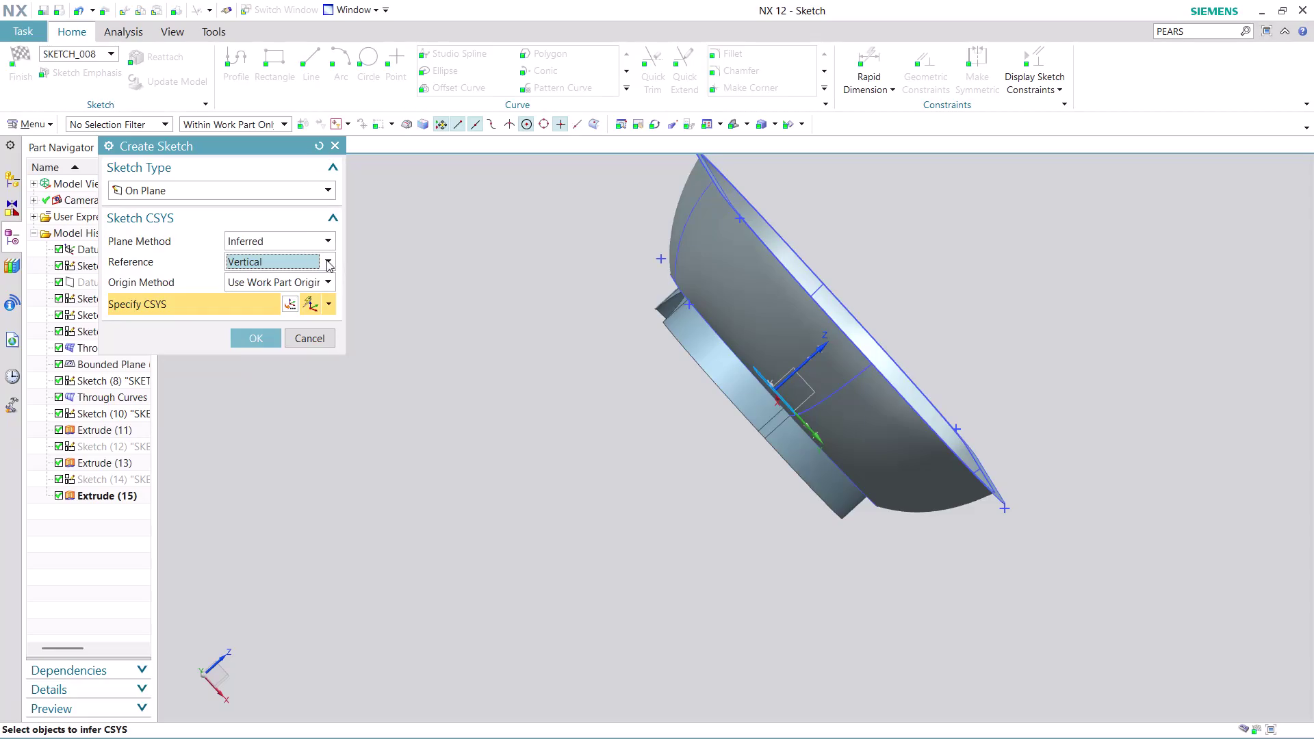
Define the sketch plane as a new XZ plane with horizontal reference direction.
click(326, 260)
click(293, 277)
click(306, 234)
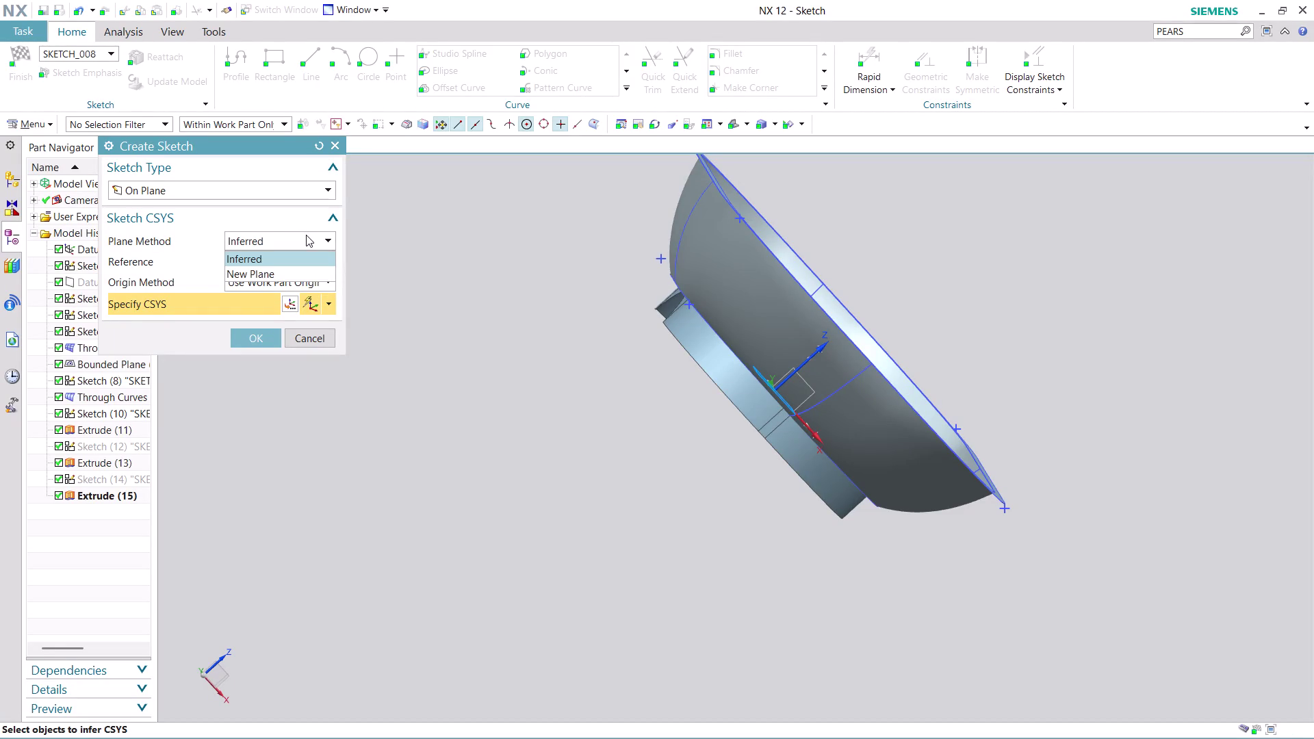
click(302, 270)
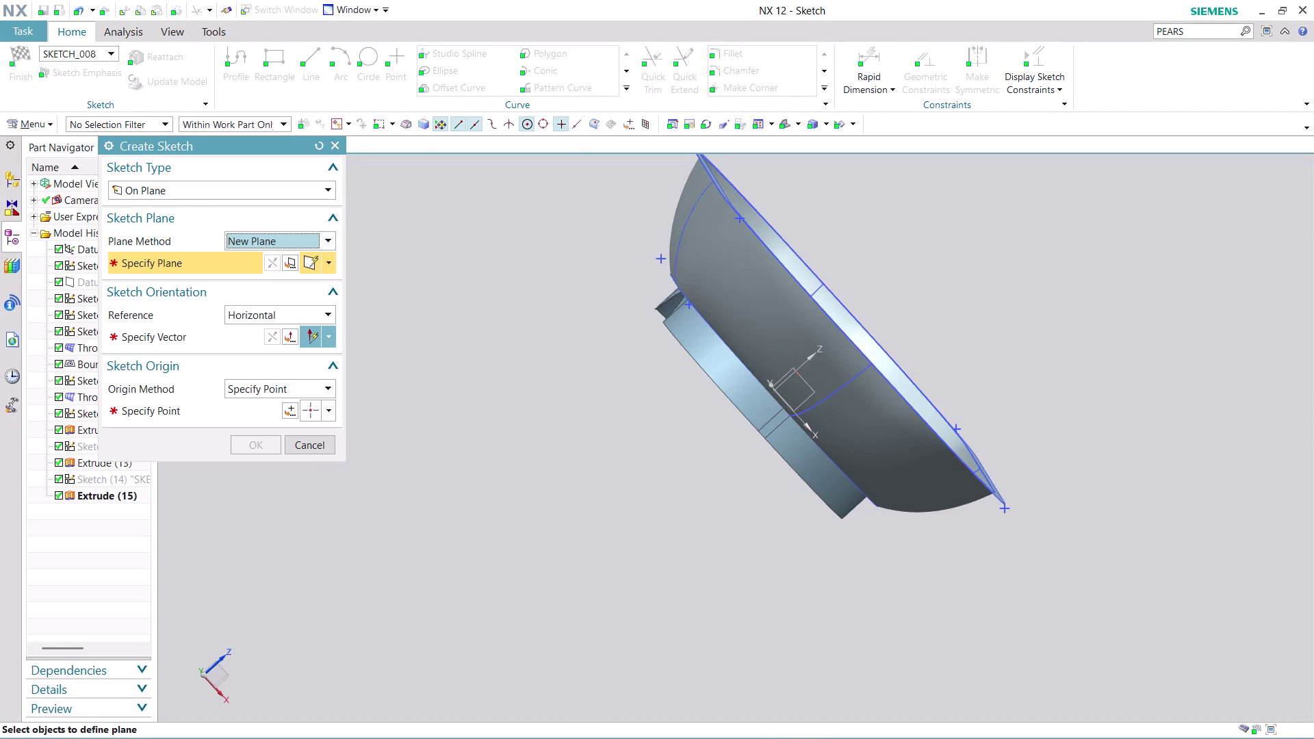
click(810, 386)
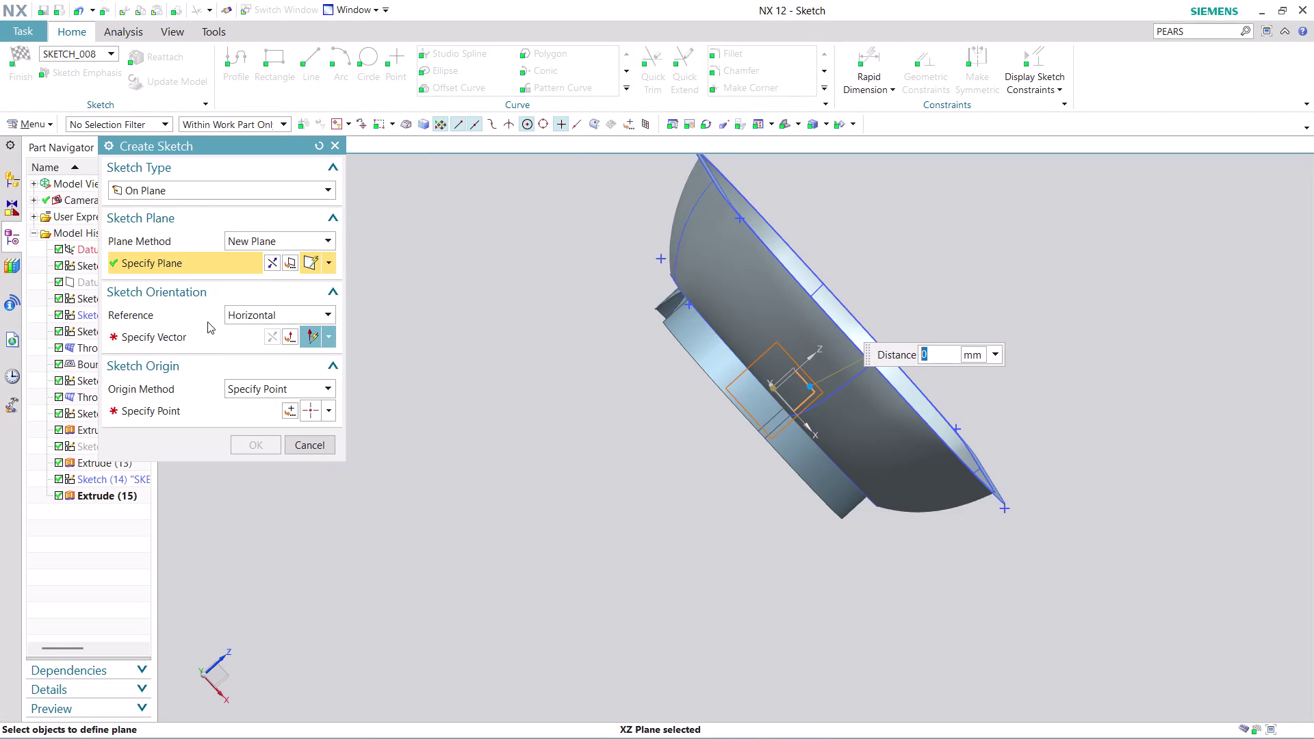
click(196, 328)
click(759, 467)
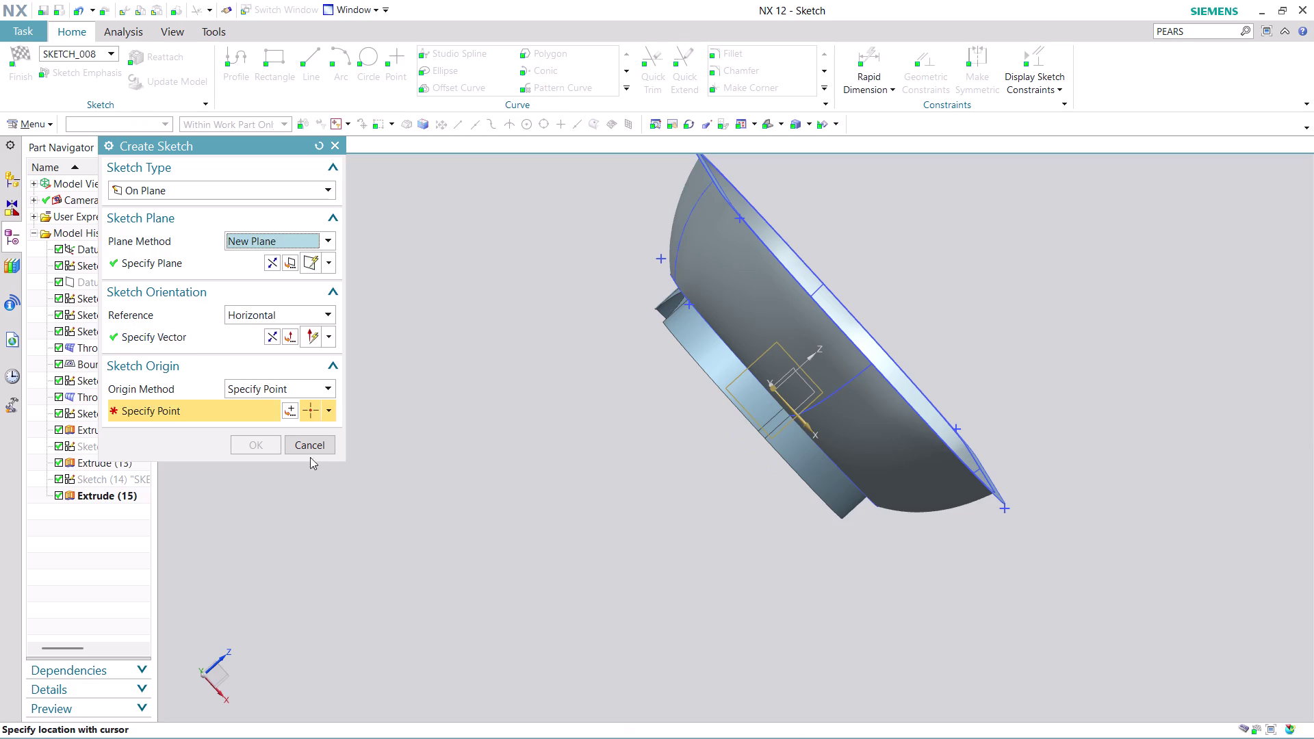
Place the sketch origin at the absolute origin, undo twice, and finish the sketch.
click(294, 408)
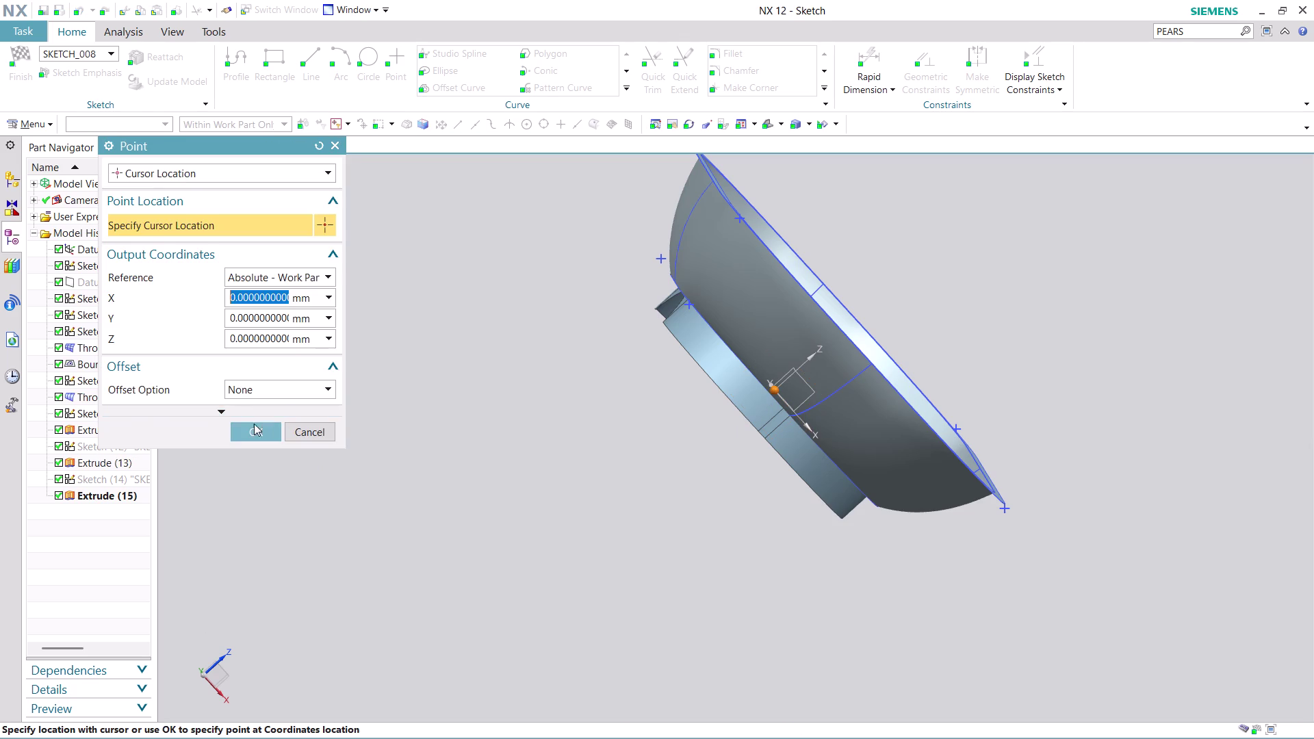
click(249, 430)
click(252, 440)
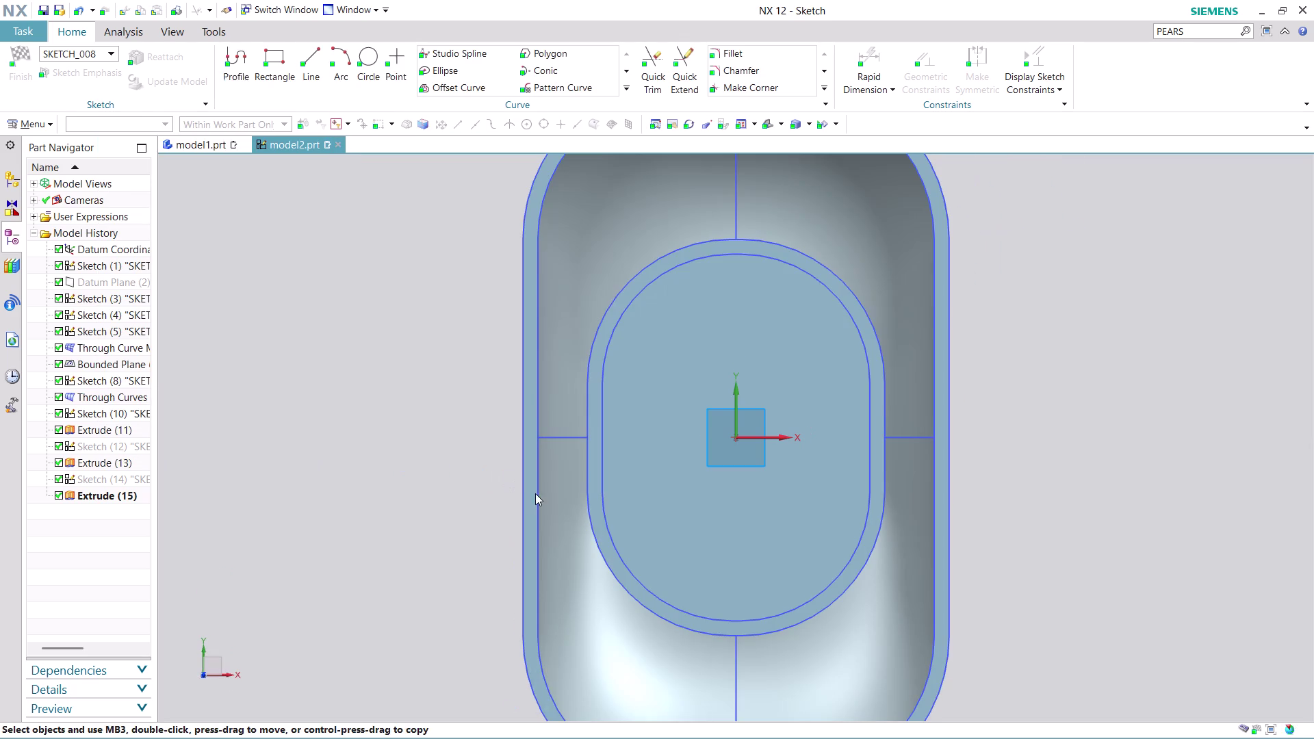
key(ctrl+z)
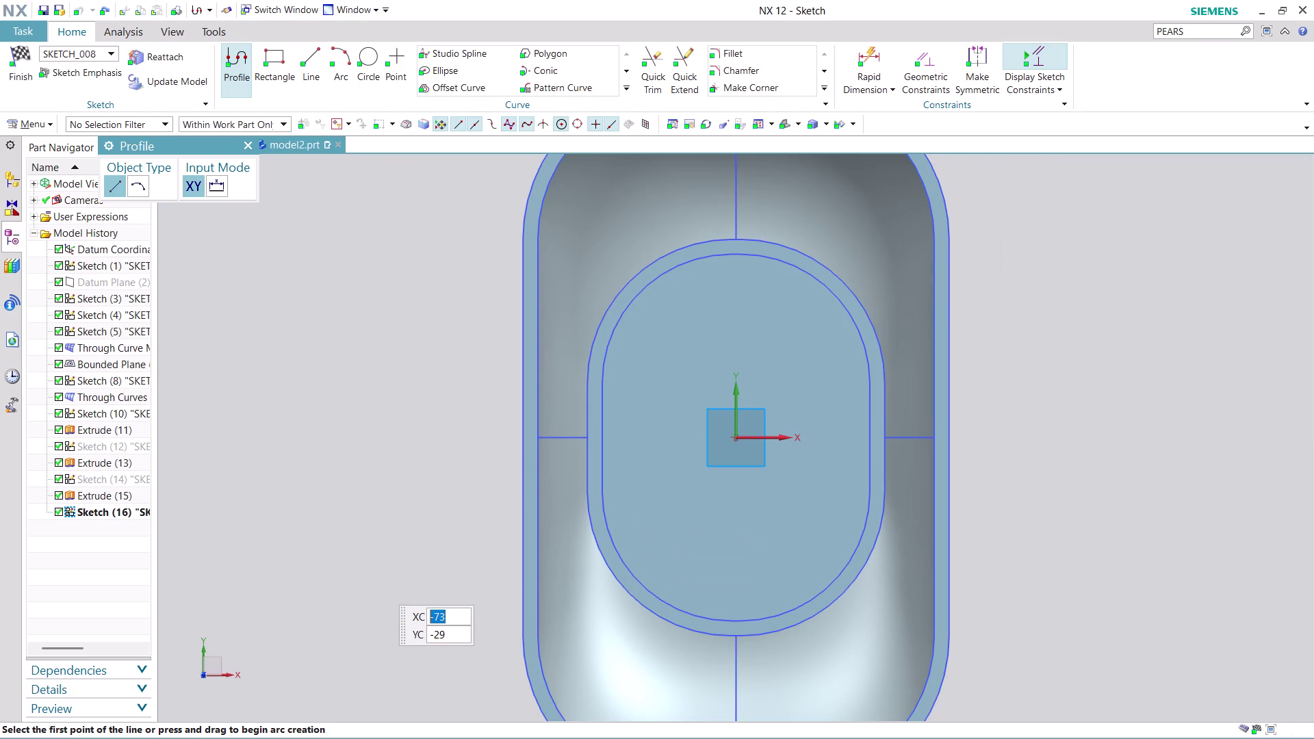
key(ctrl+z)
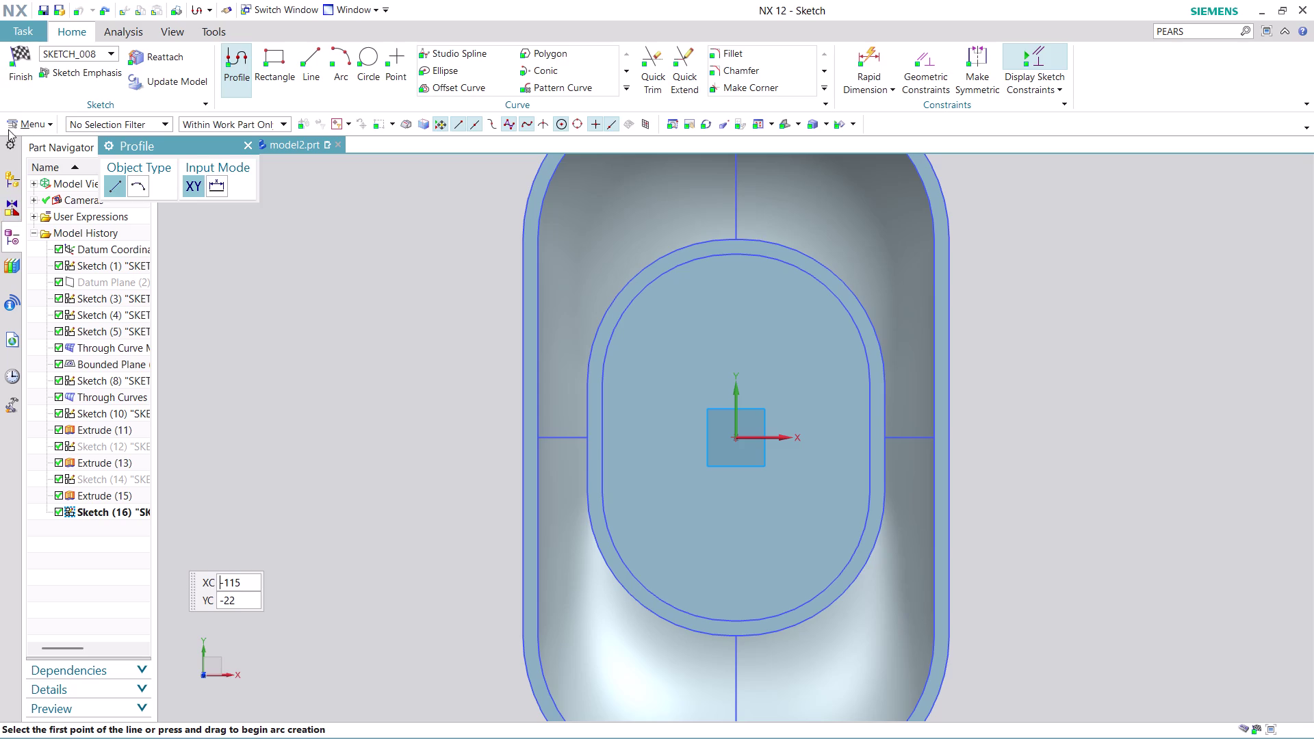
click(11, 78)
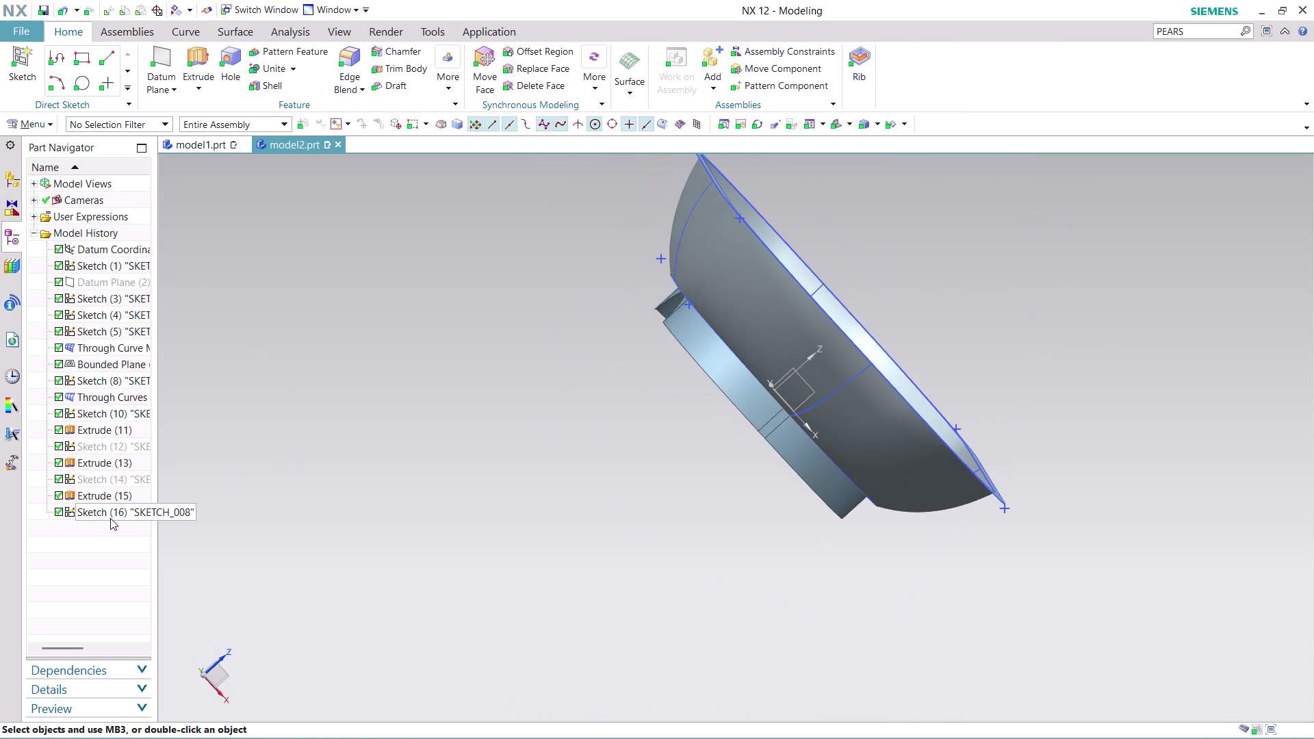
Delete Sketch (16), orbit to the rim, and launch Insert > Sketch from the menu.
right_click(108, 517)
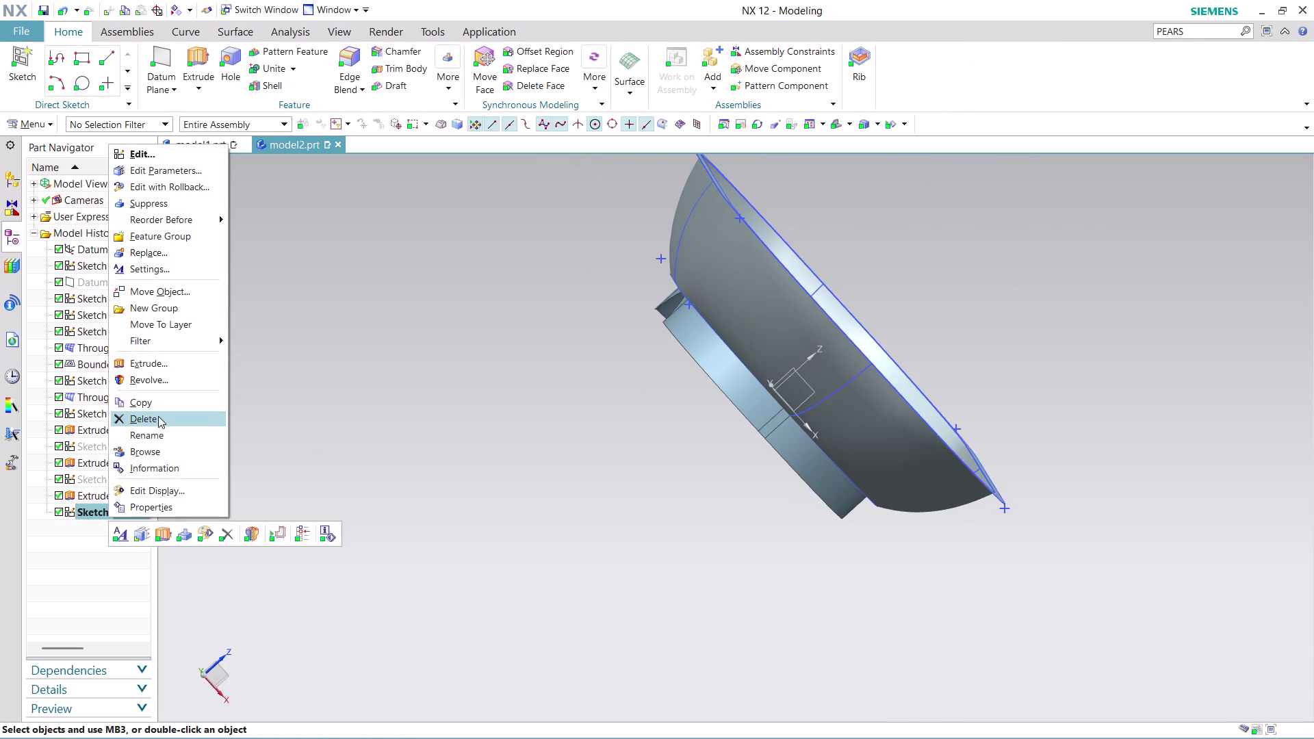
click(158, 416)
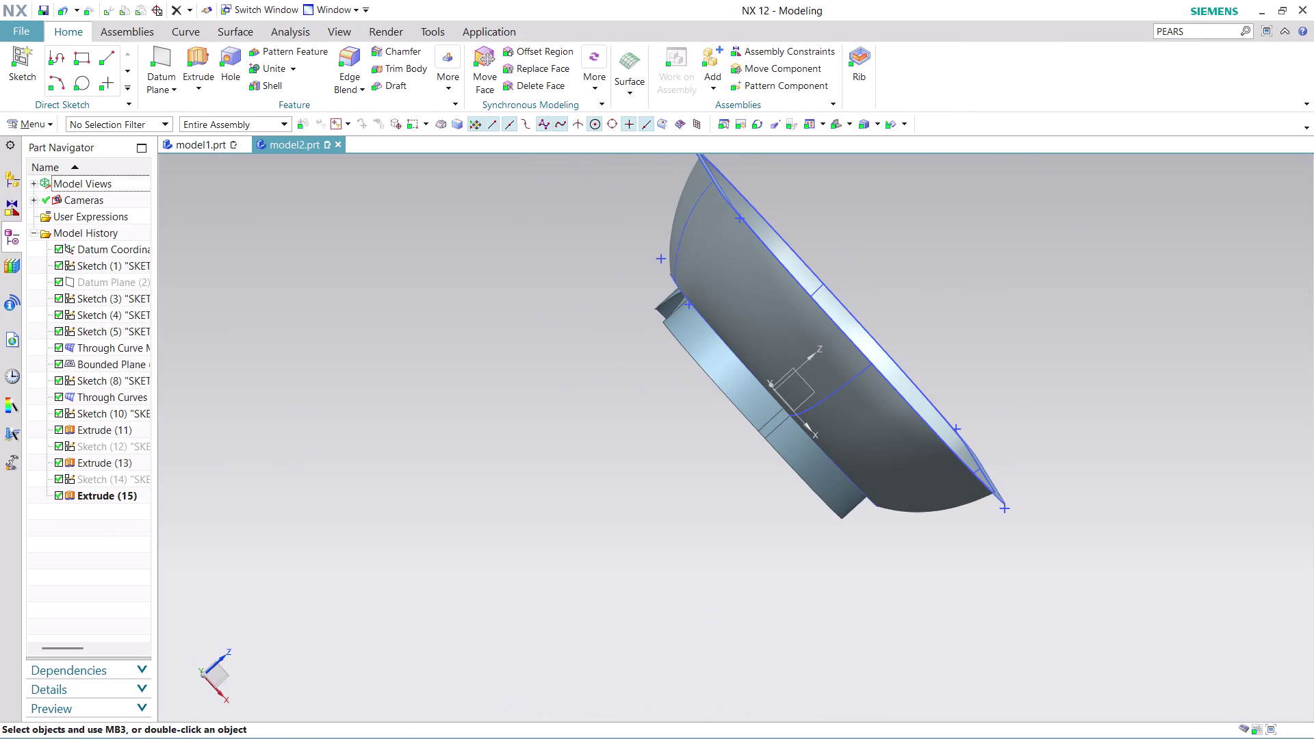
middle_drag(842, 503, 811, 486)
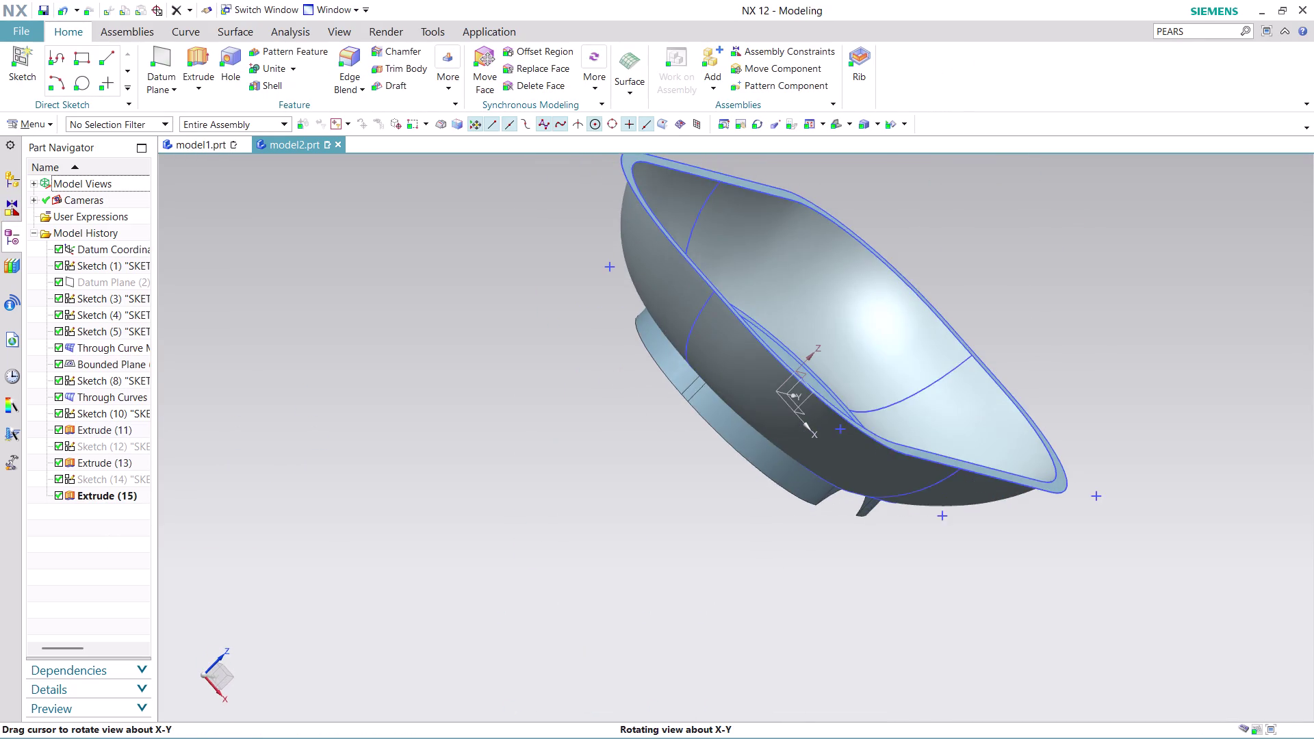
middle_drag(812, 486, 806, 475)
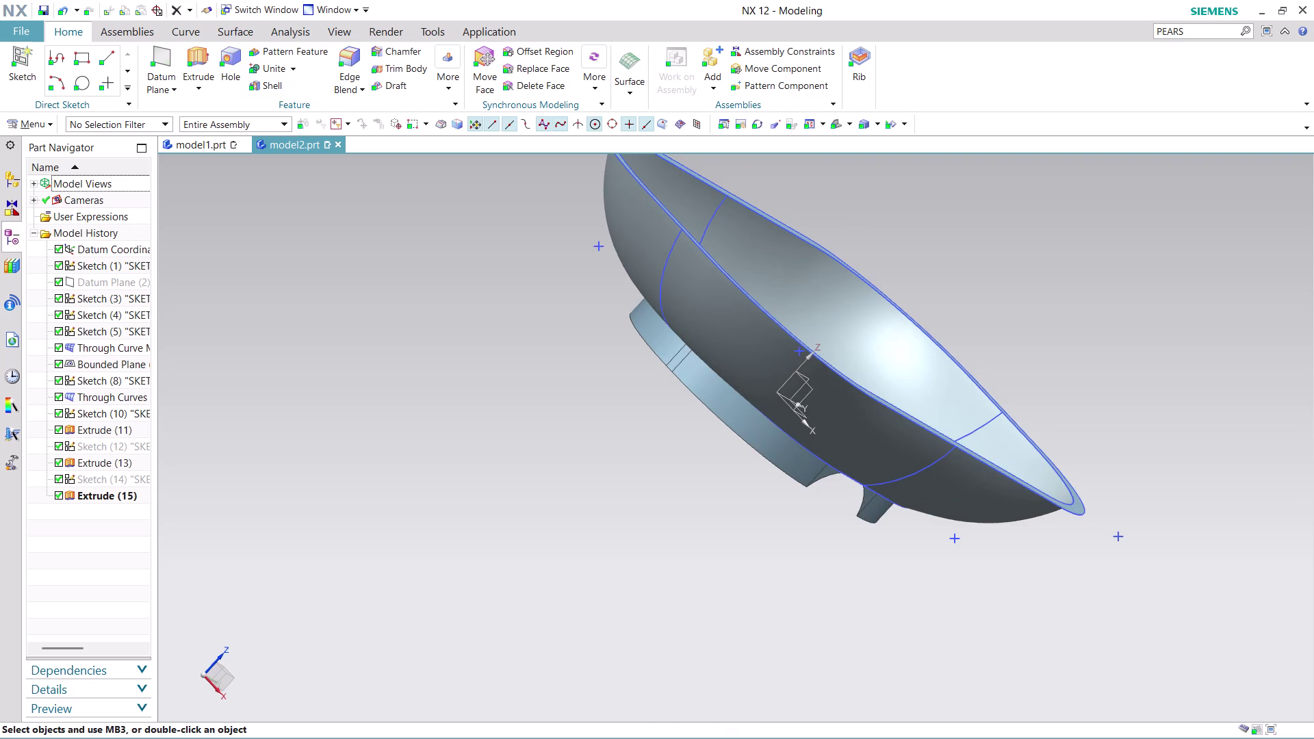
click(53, 123)
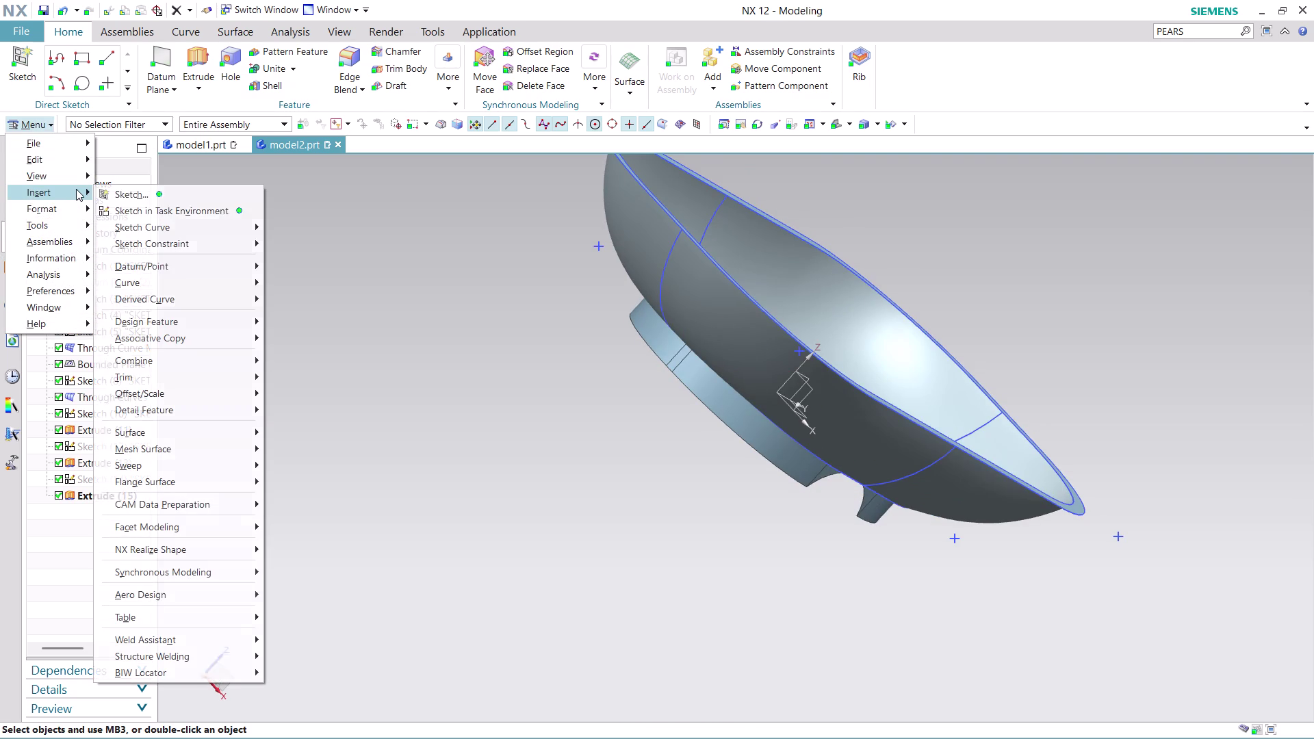
click(179, 207)
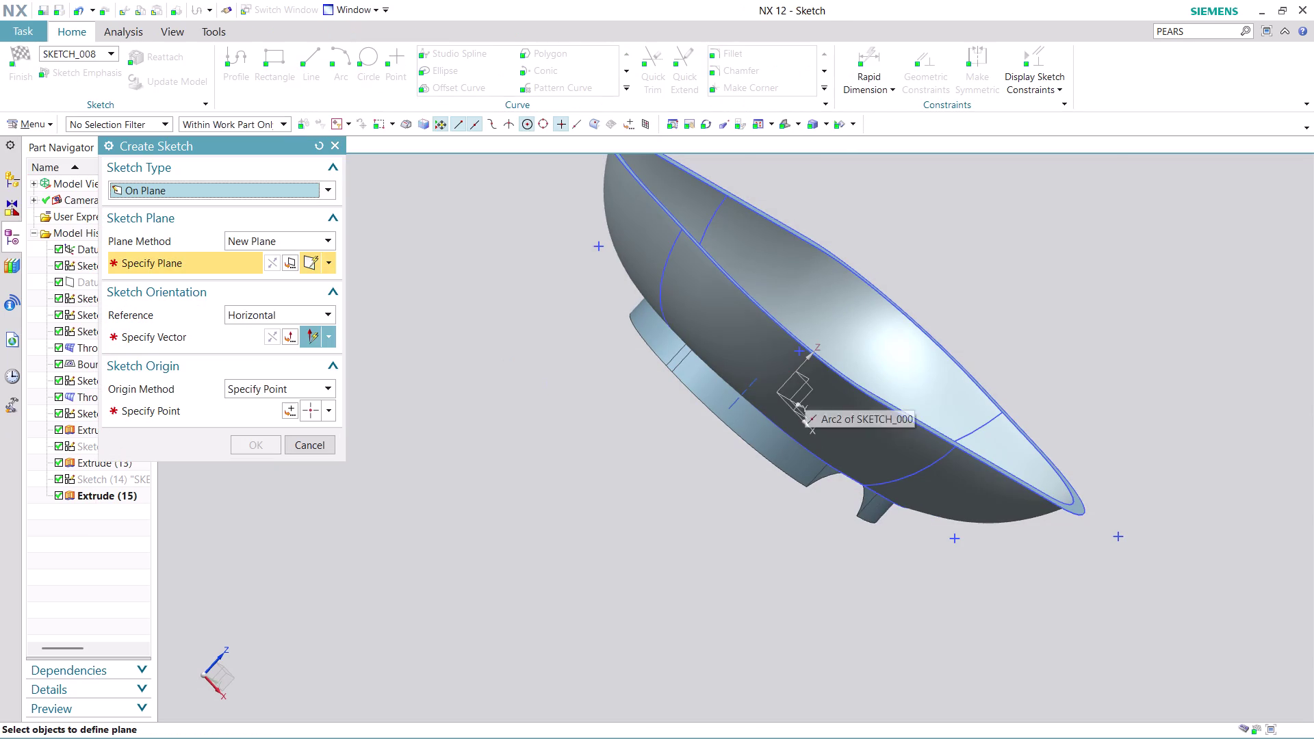
Place the sketch on the XZ plane at the absolute origin and zoom in.
click(808, 386)
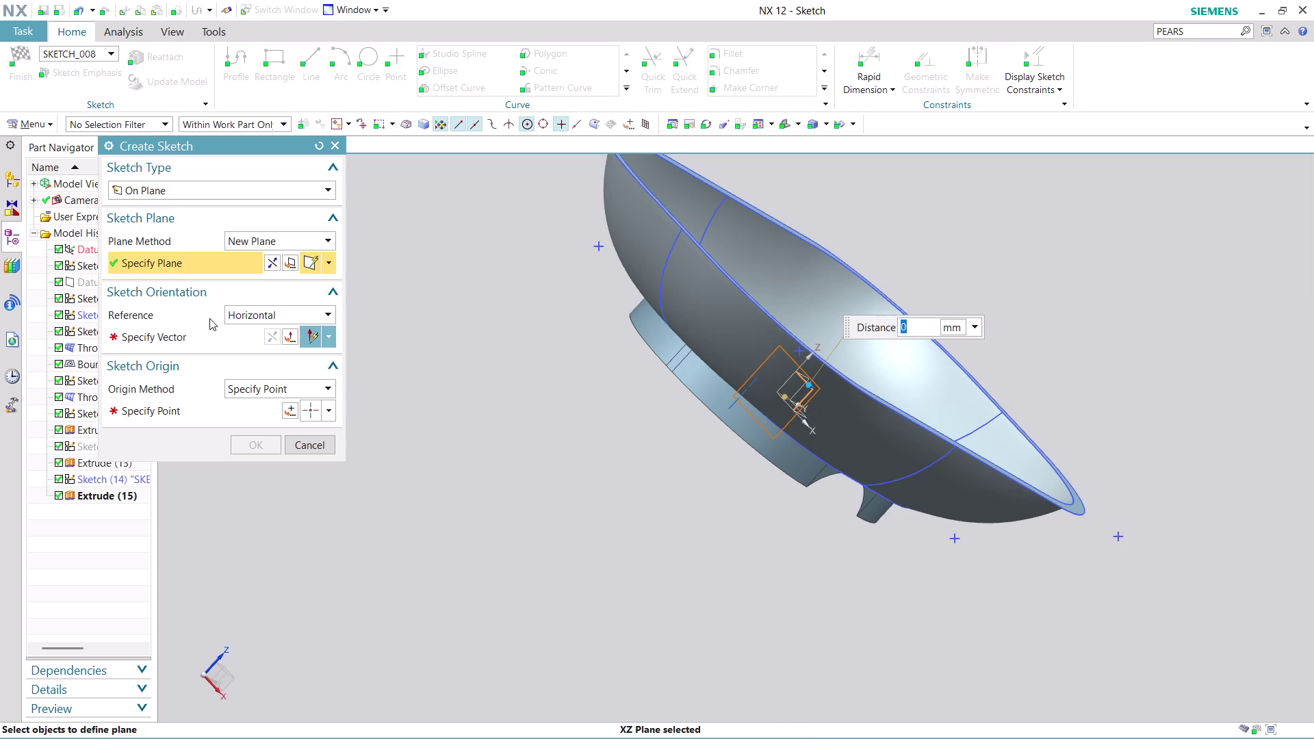
click(195, 333)
click(755, 455)
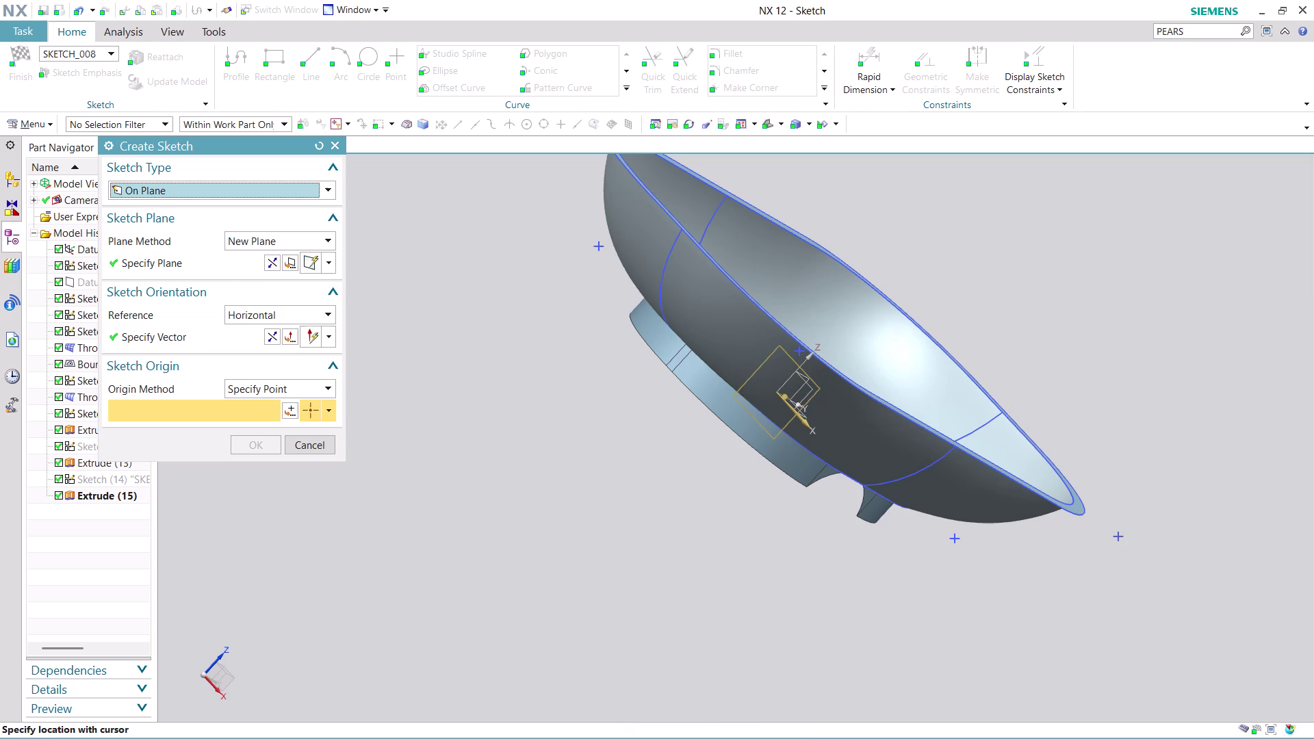
click(294, 405)
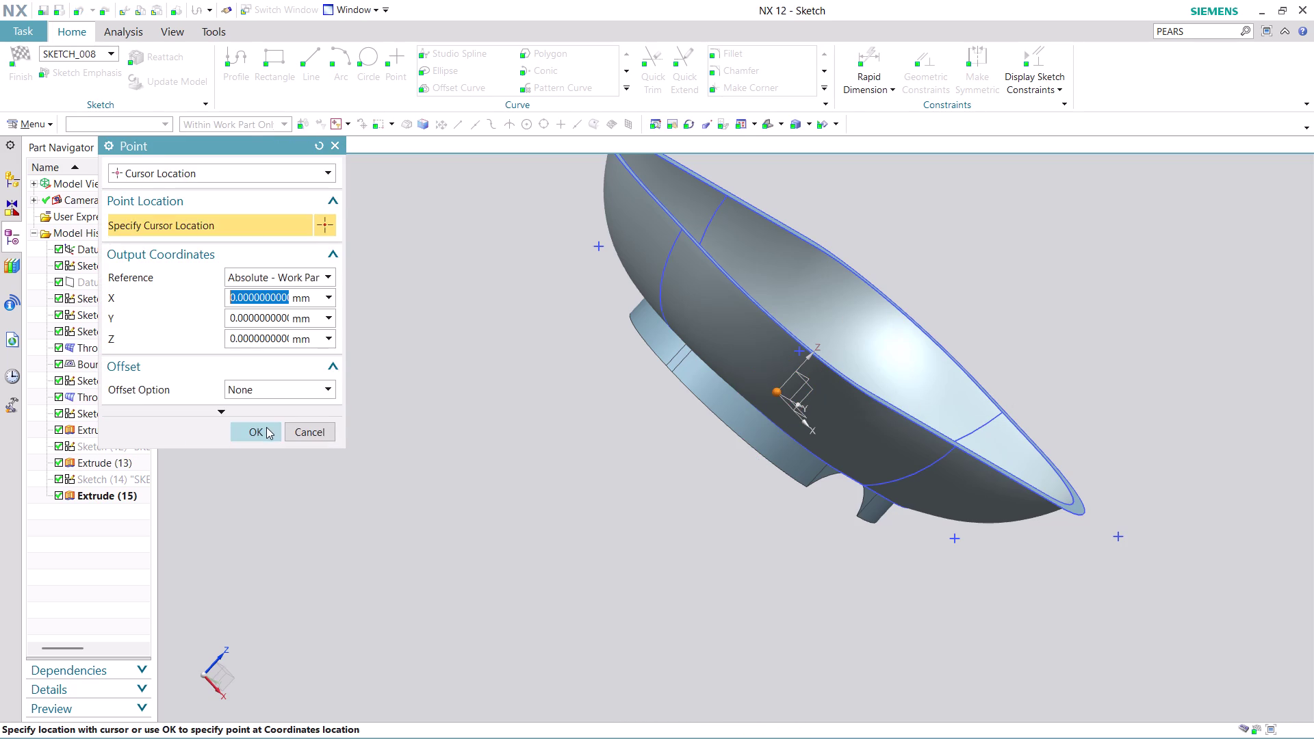
click(266, 427)
click(265, 440)
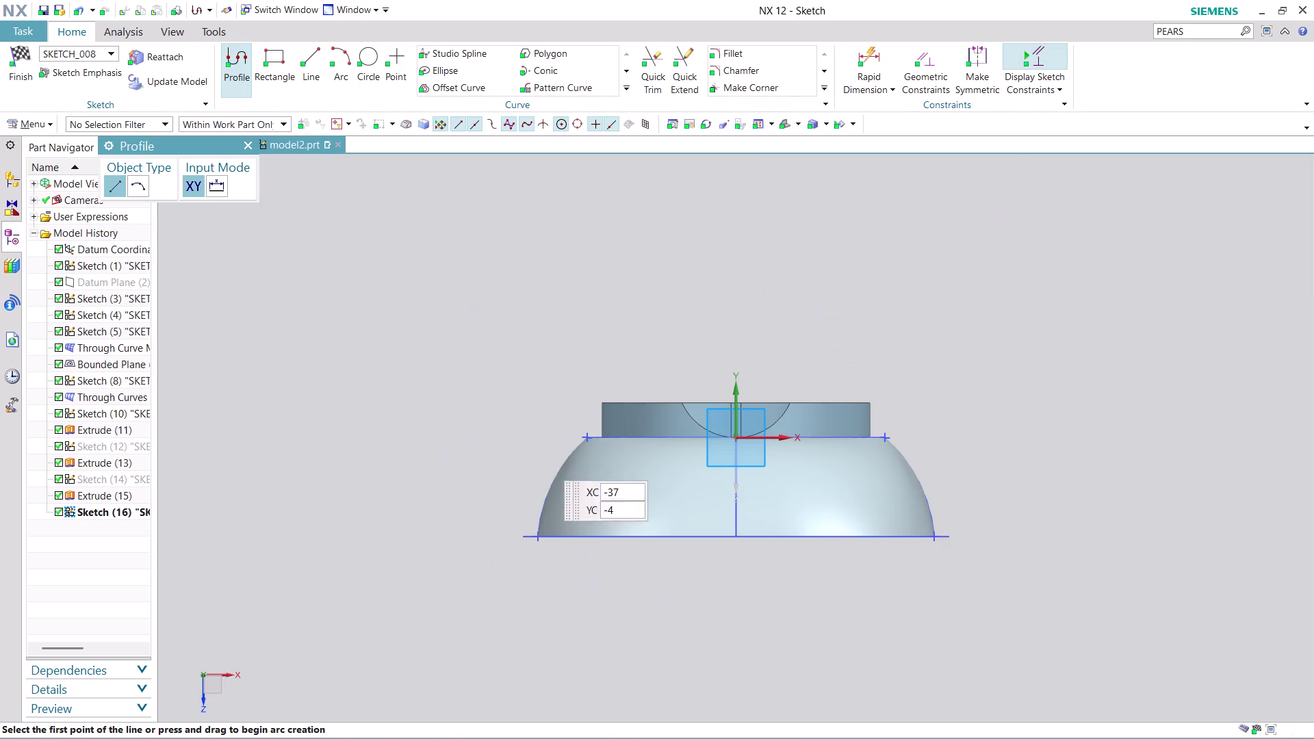
scroll(up, 3)
scroll(up, 3)
scroll(up, 3)
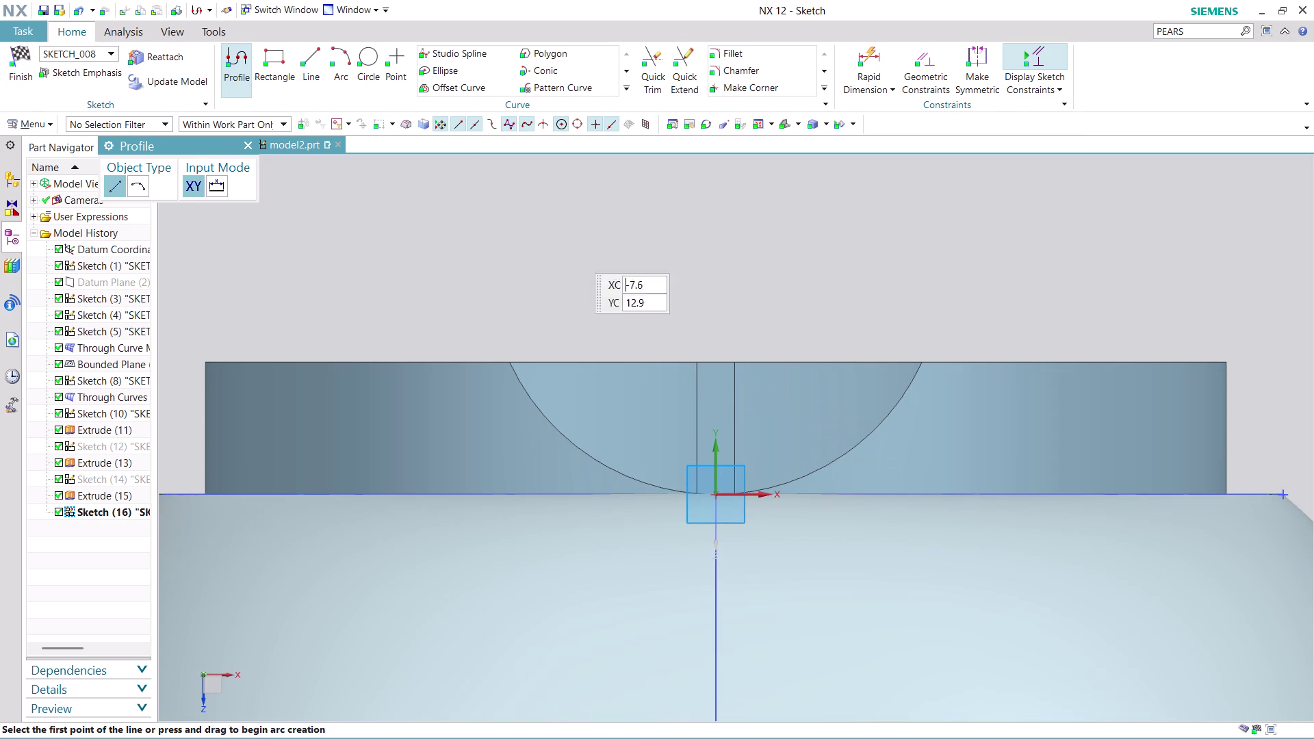
click(629, 82)
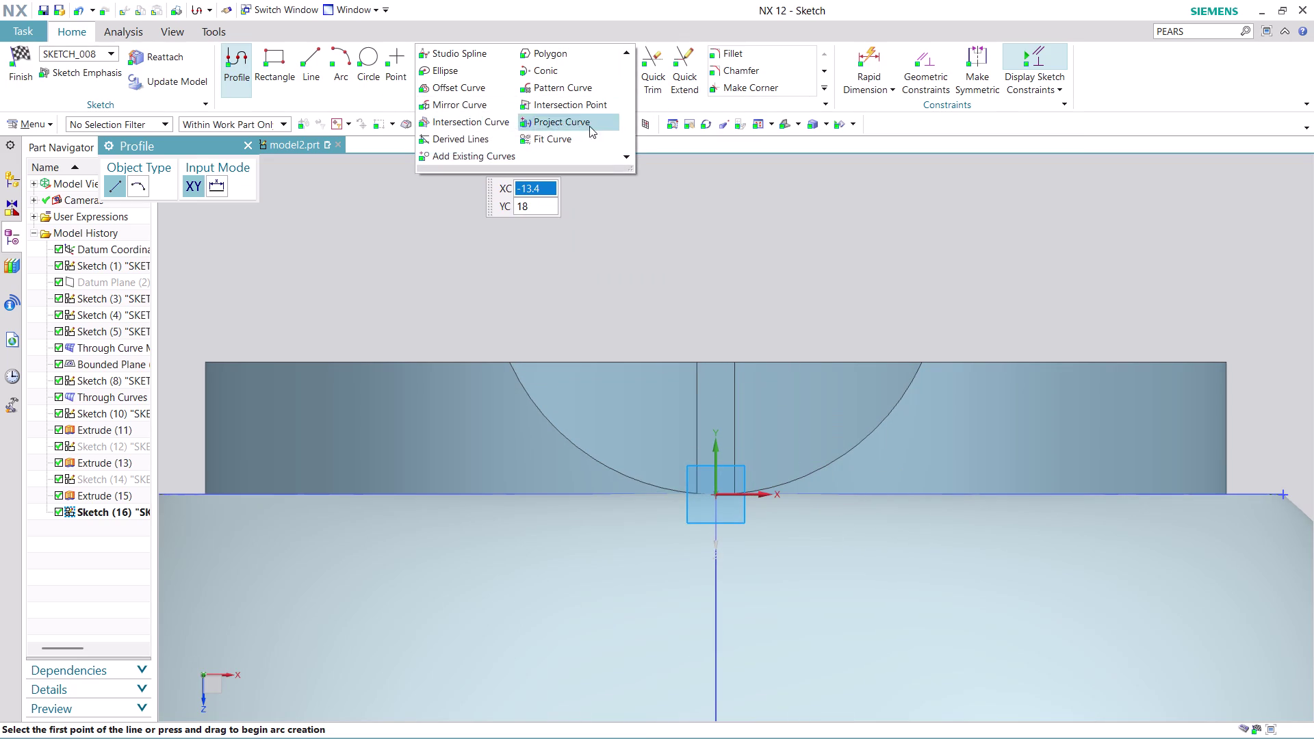
Cancel the Project Curve dialog and pick the Circle tool instead.
click(562, 124)
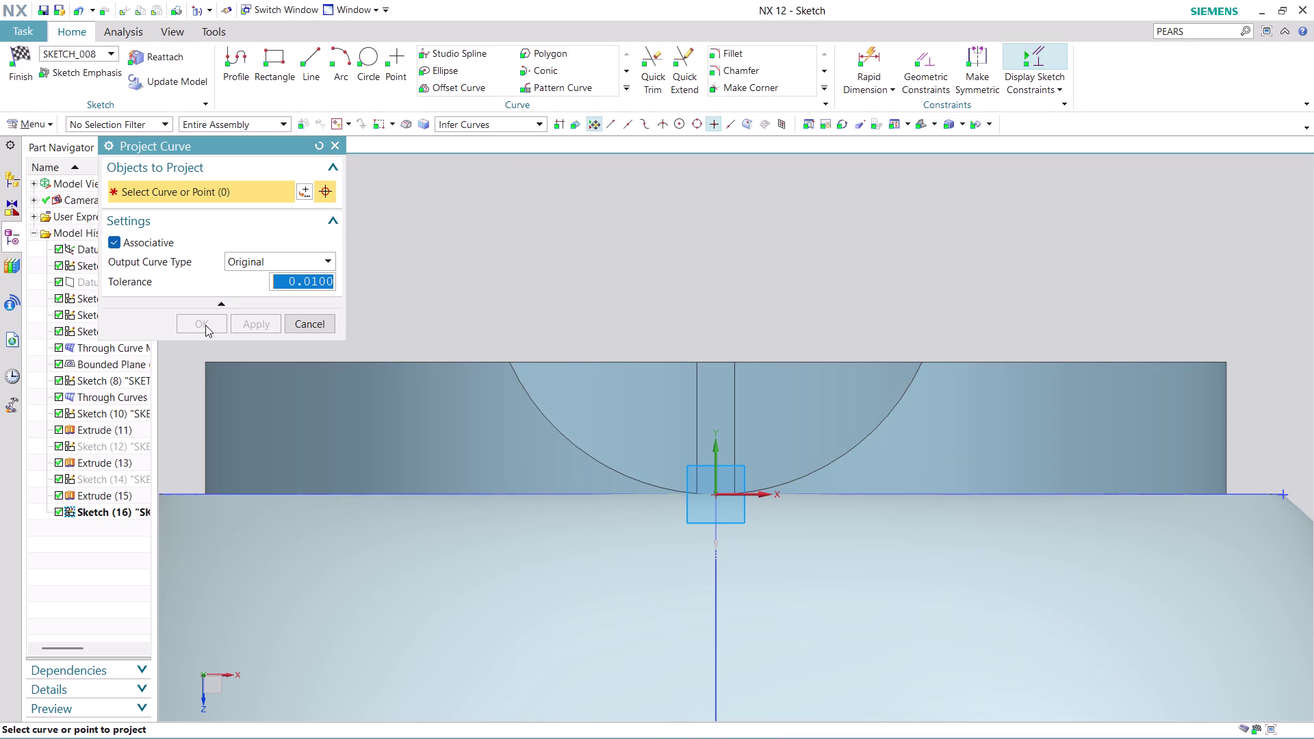
click(331, 324)
click(362, 59)
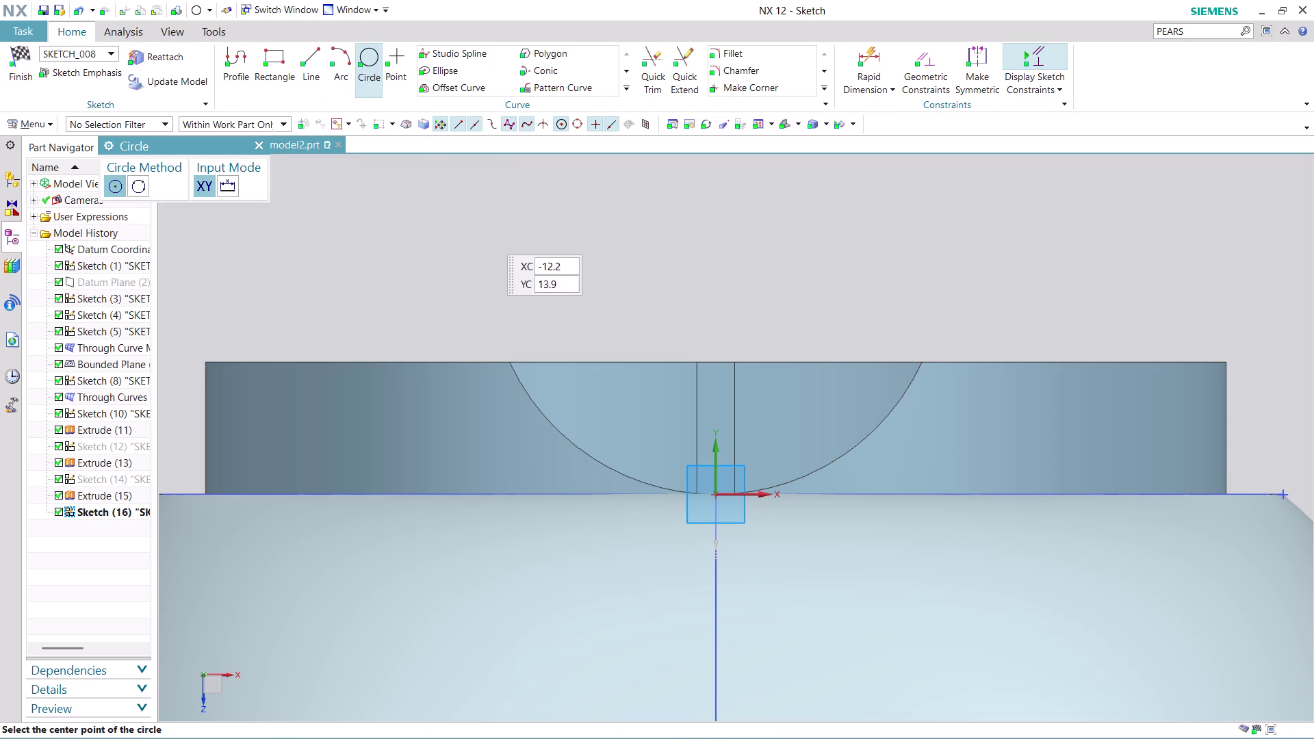
Draw a 24-diameter circle centred above the rim, then exit the Circle tool.
click(525, 232)
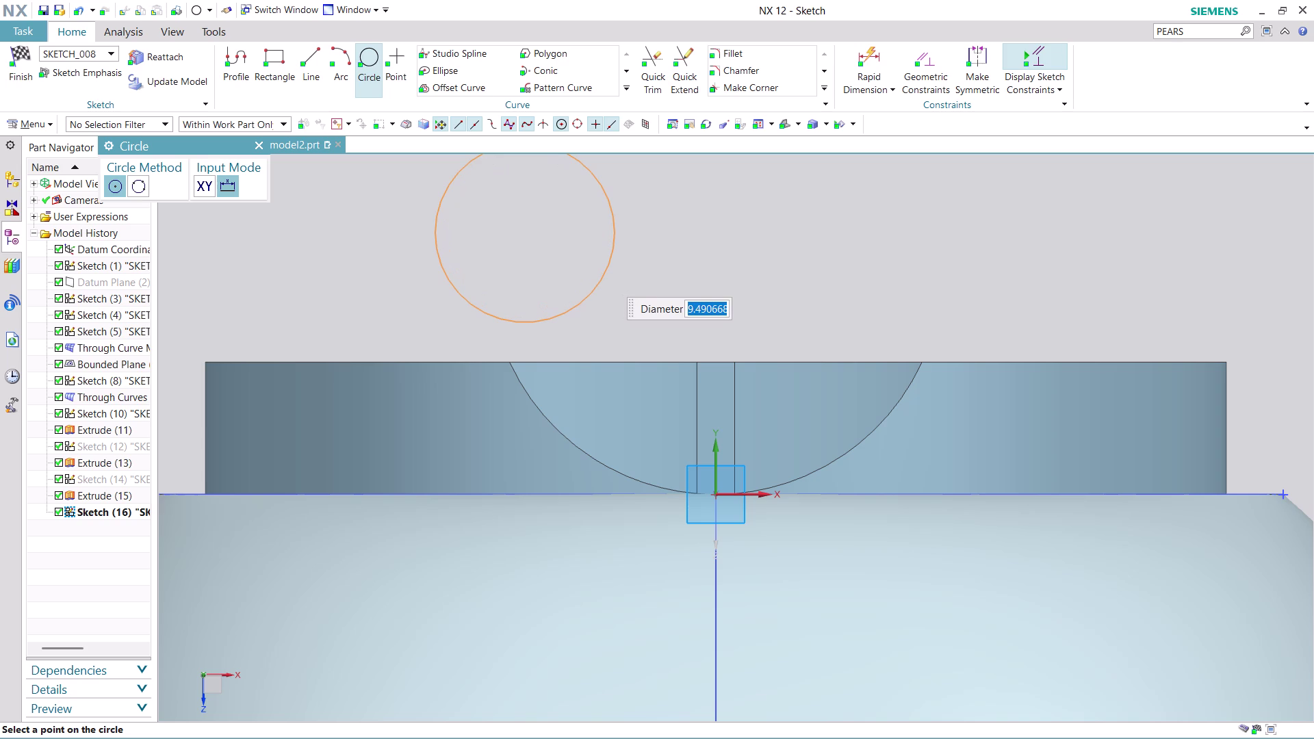
text(24)
key(Return)
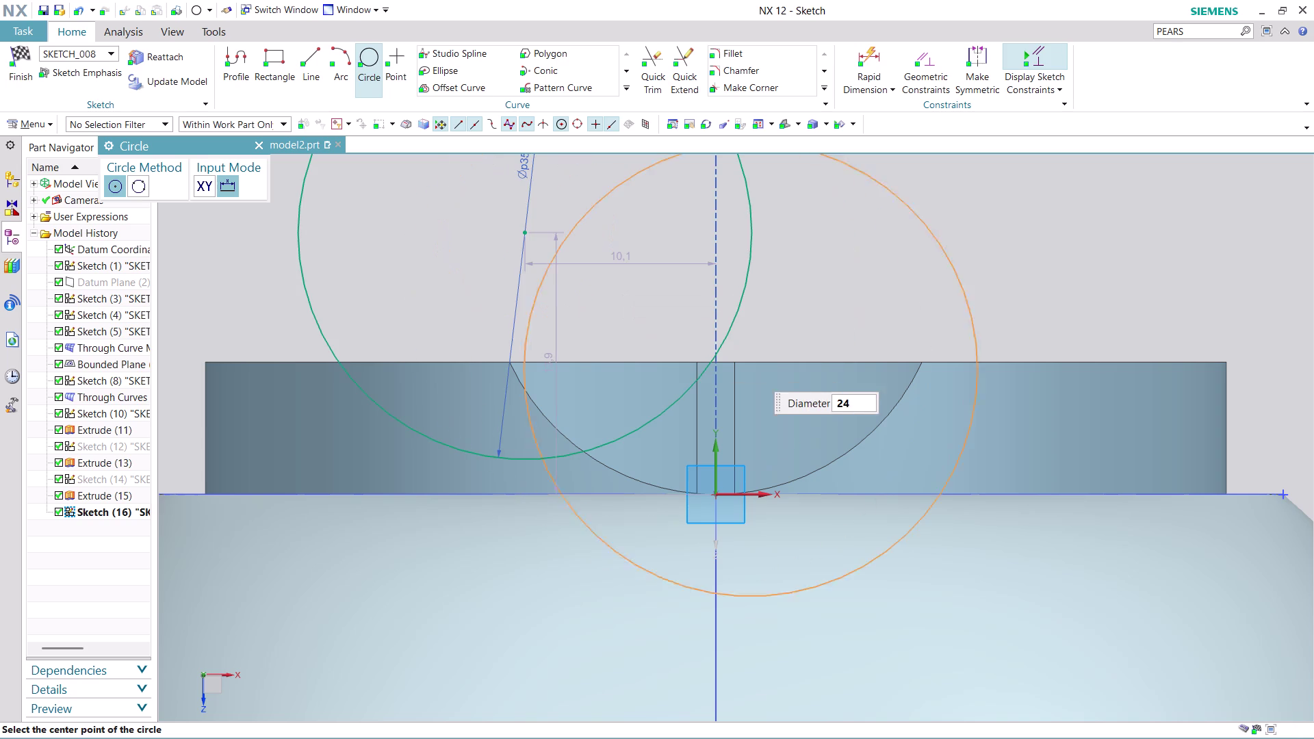
key(Escape)
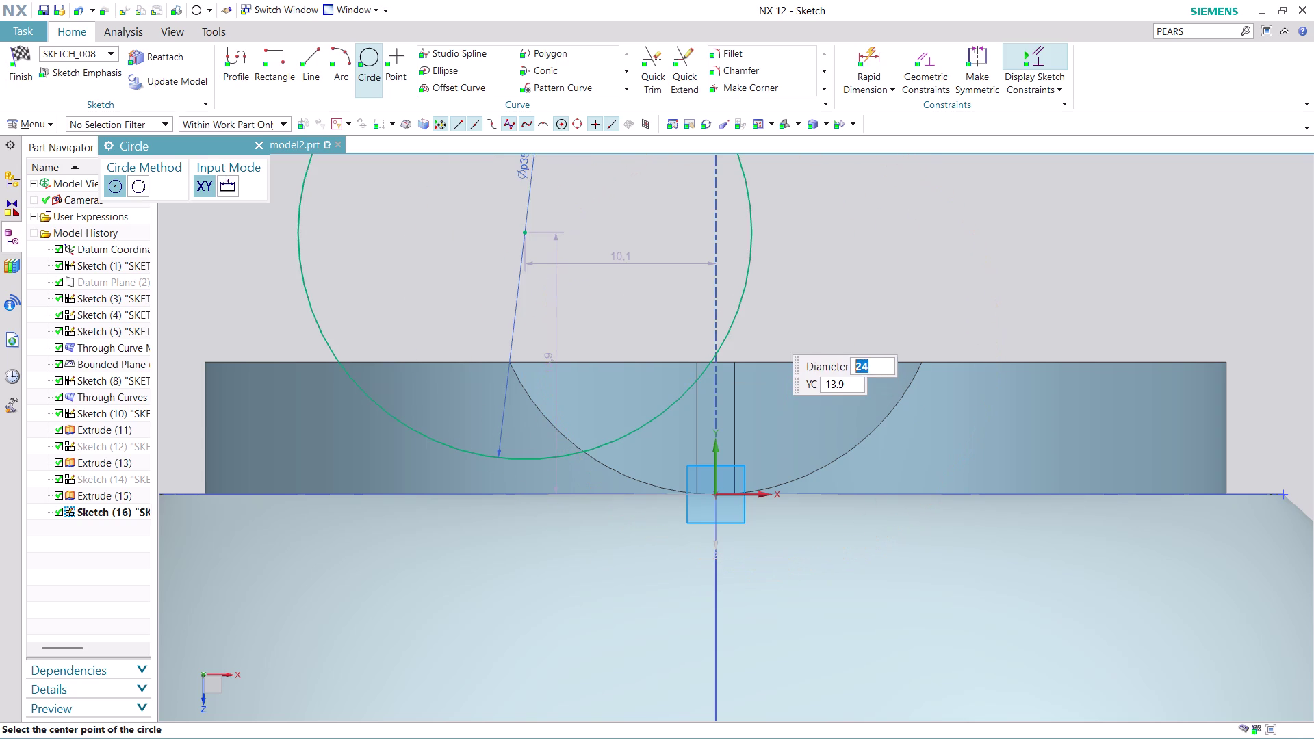
key(Escape)
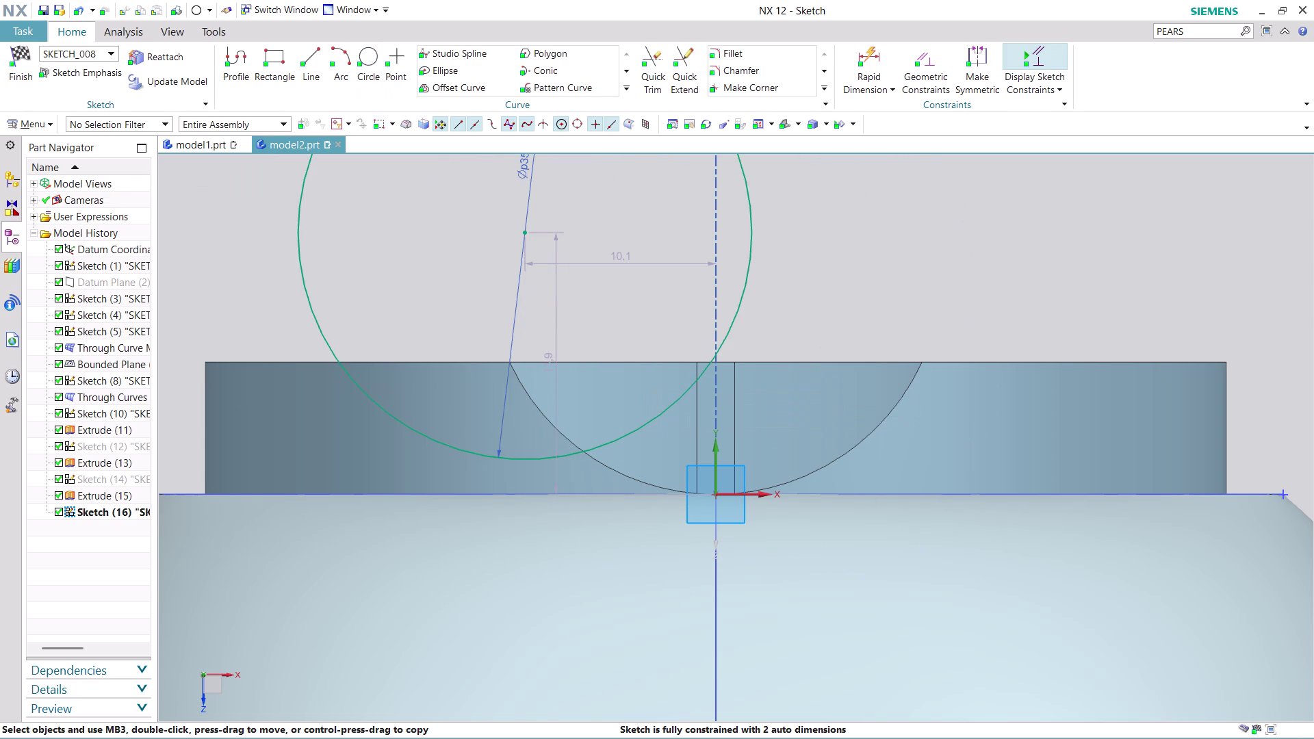
click(717, 495)
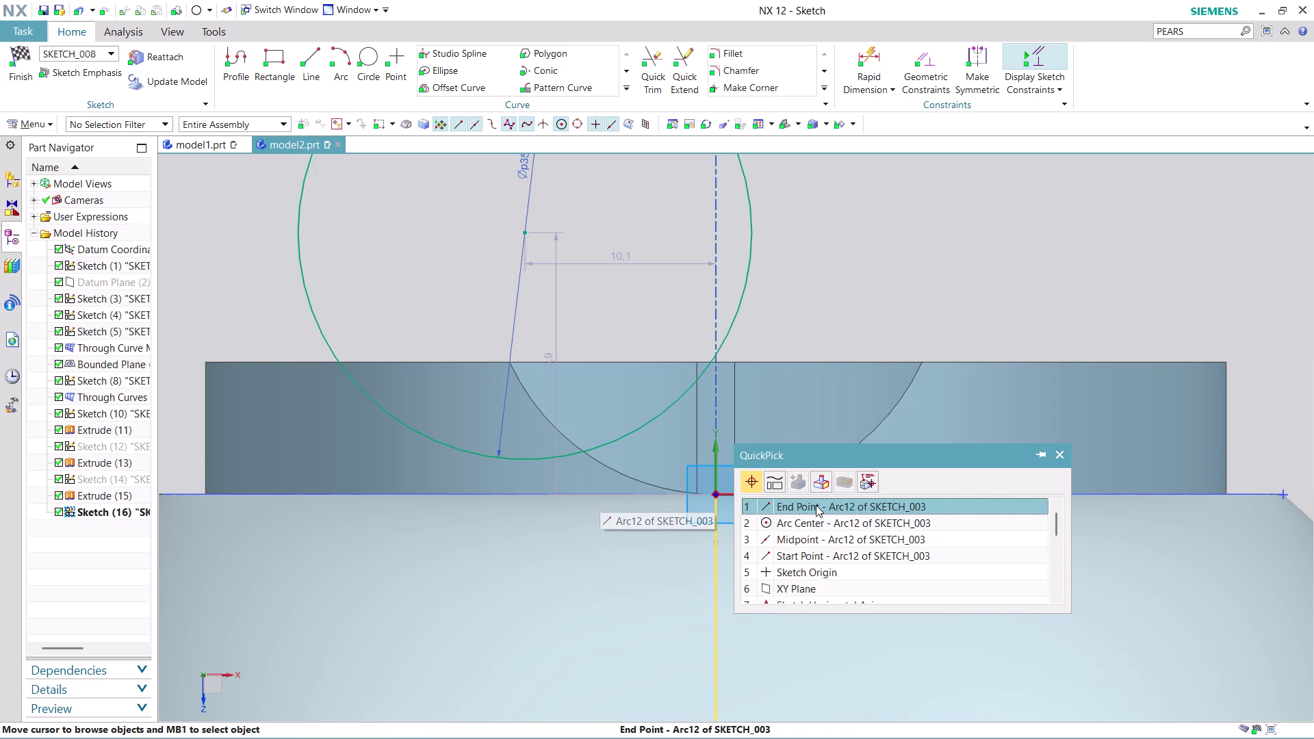
Vertically align the circle's centre with the sketch origin.
click(718, 460)
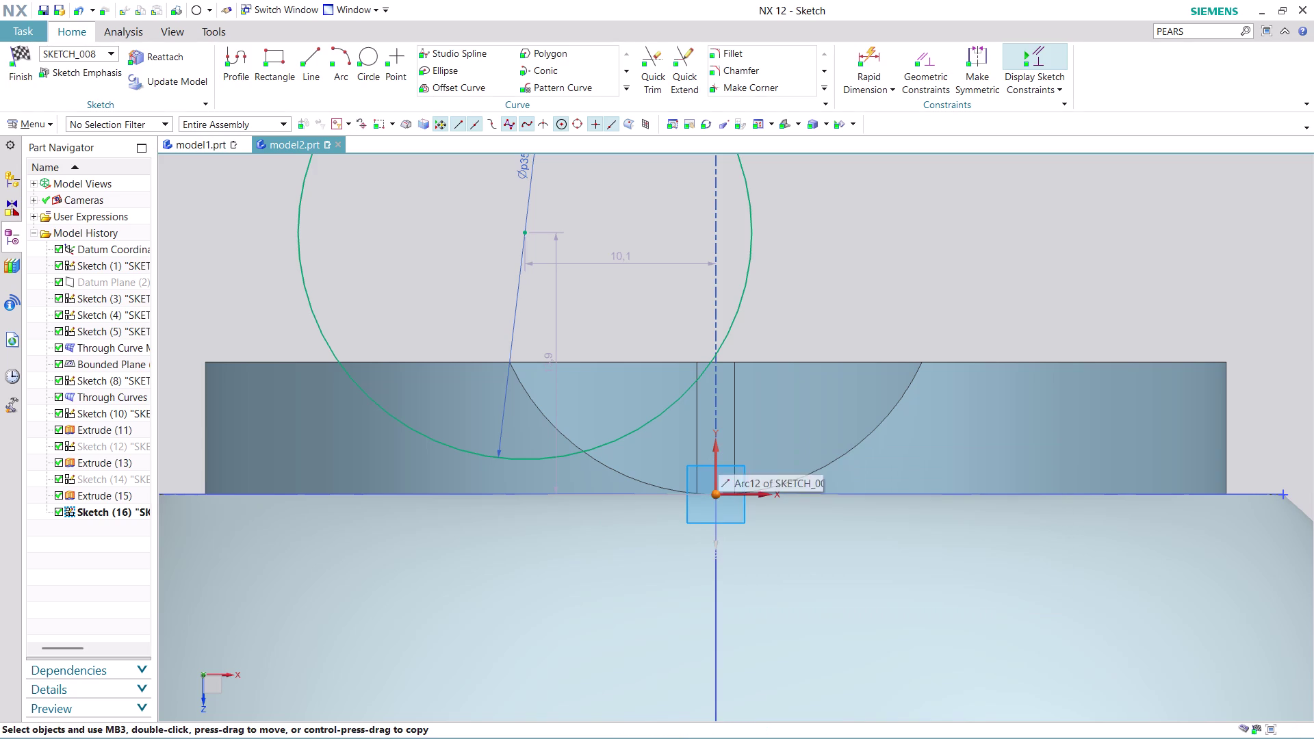
click(718, 457)
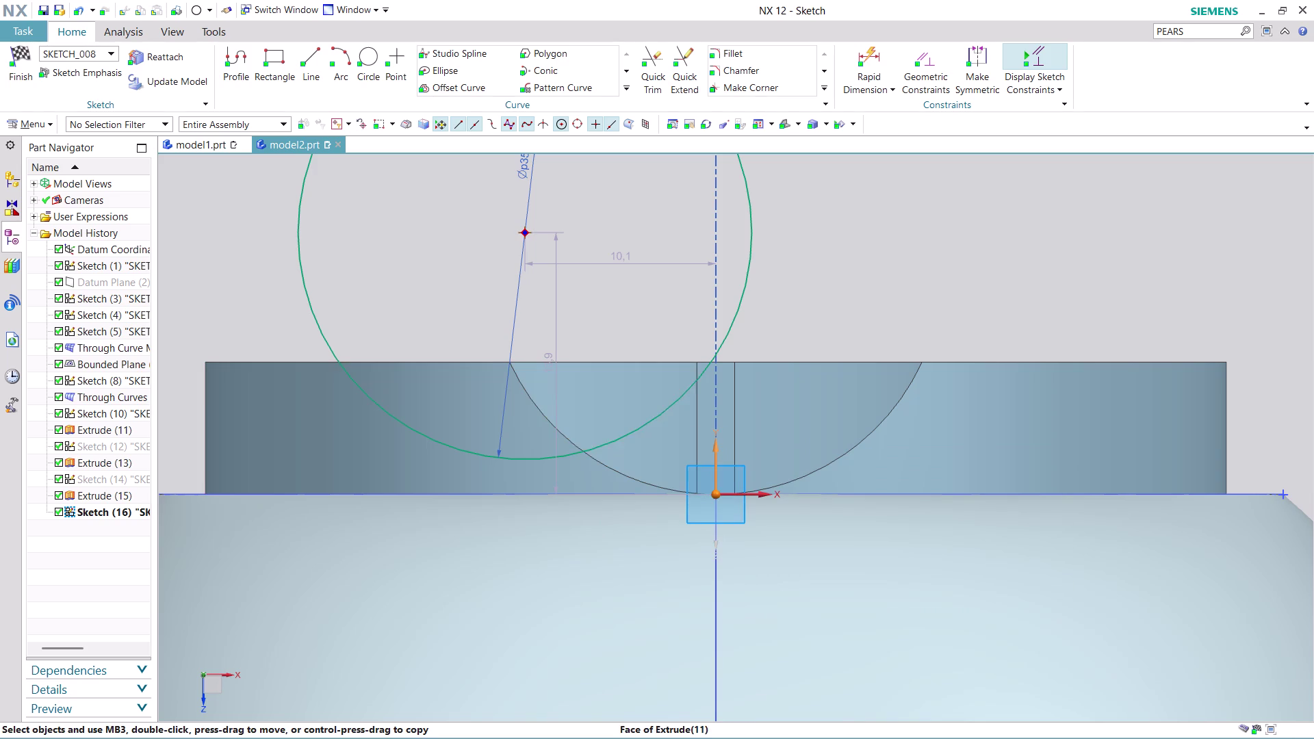
click(750, 212)
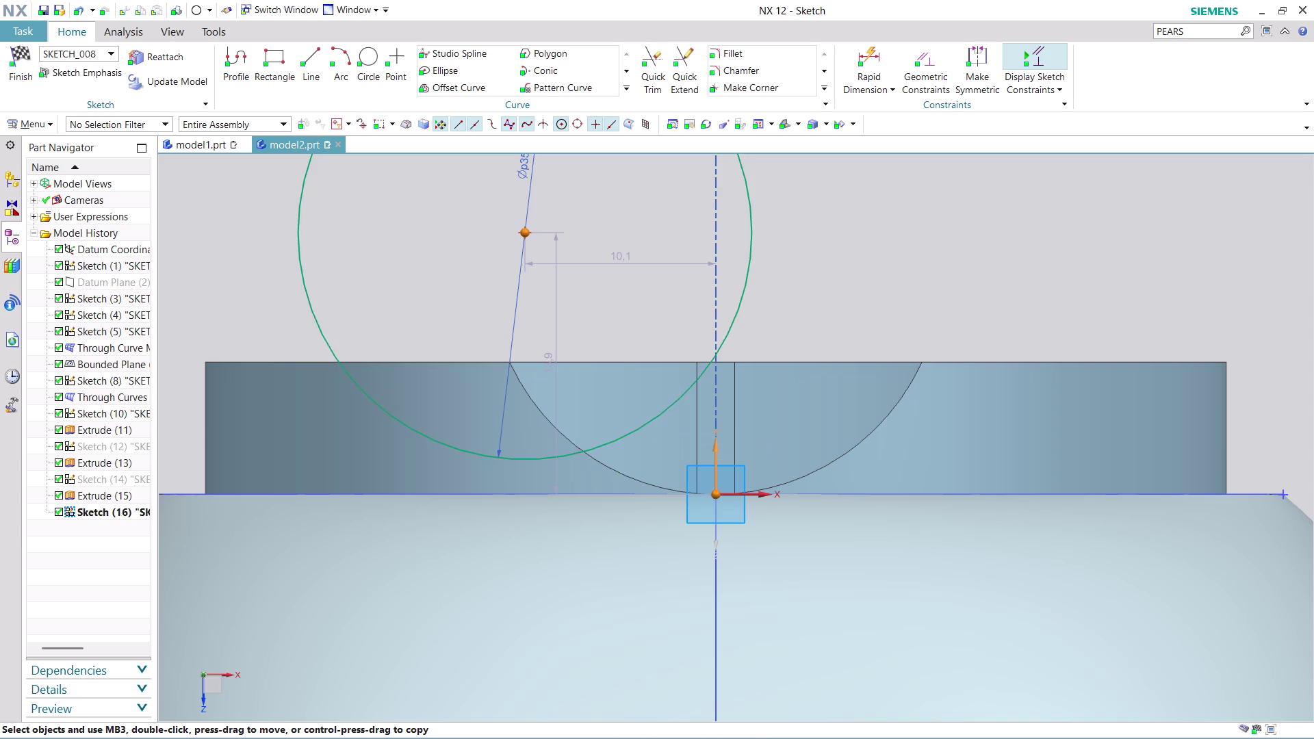
key(Escape)
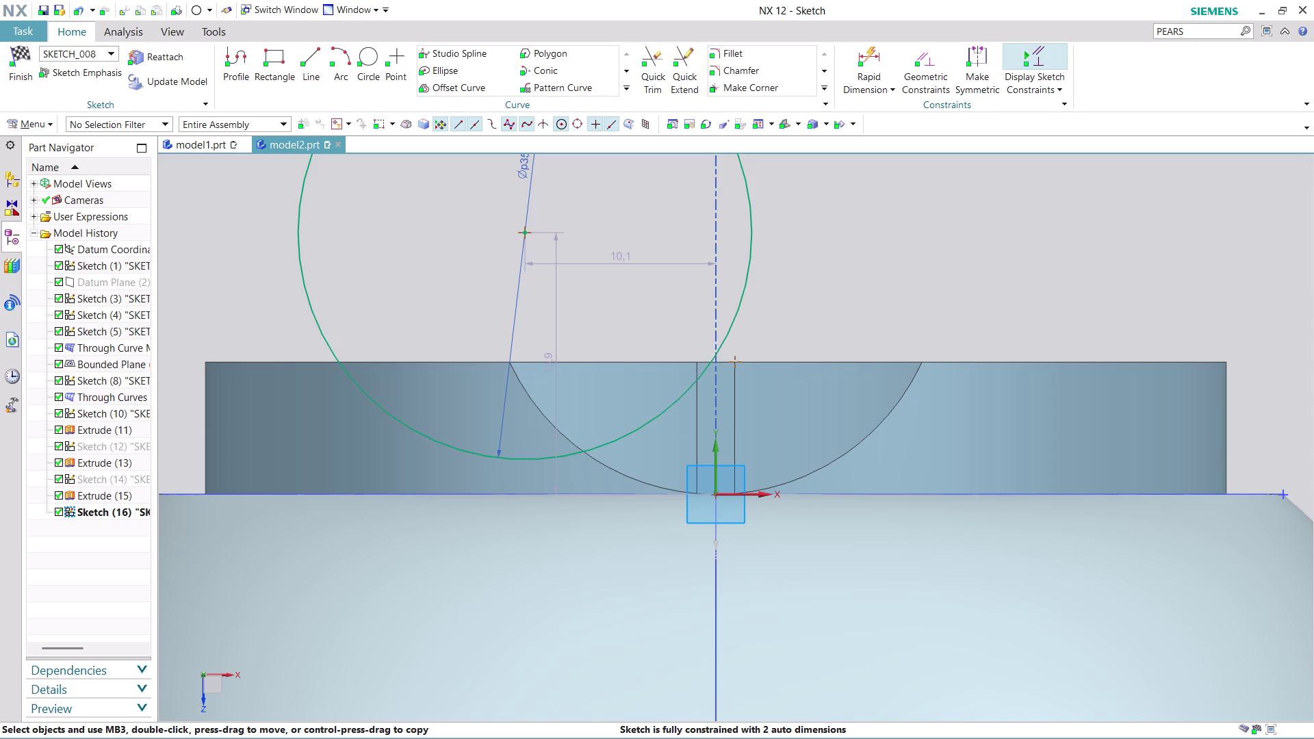
click(527, 232)
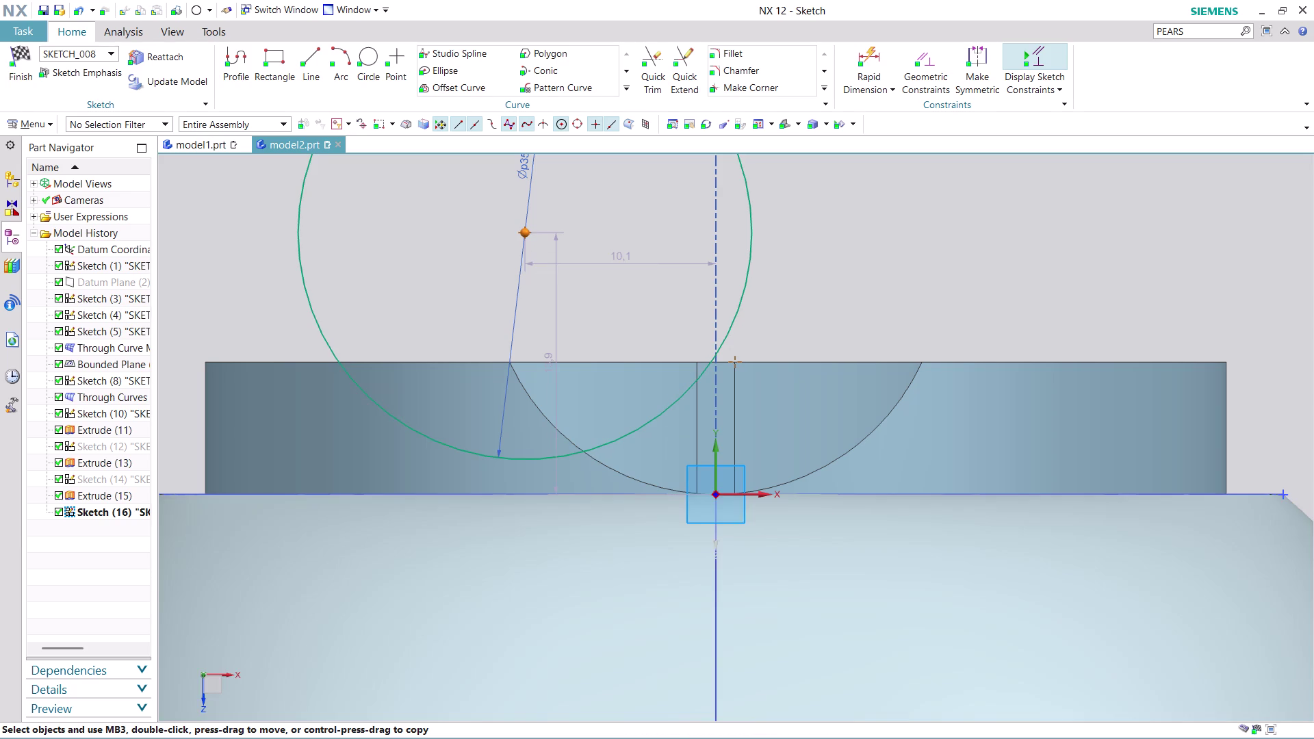
click(714, 496)
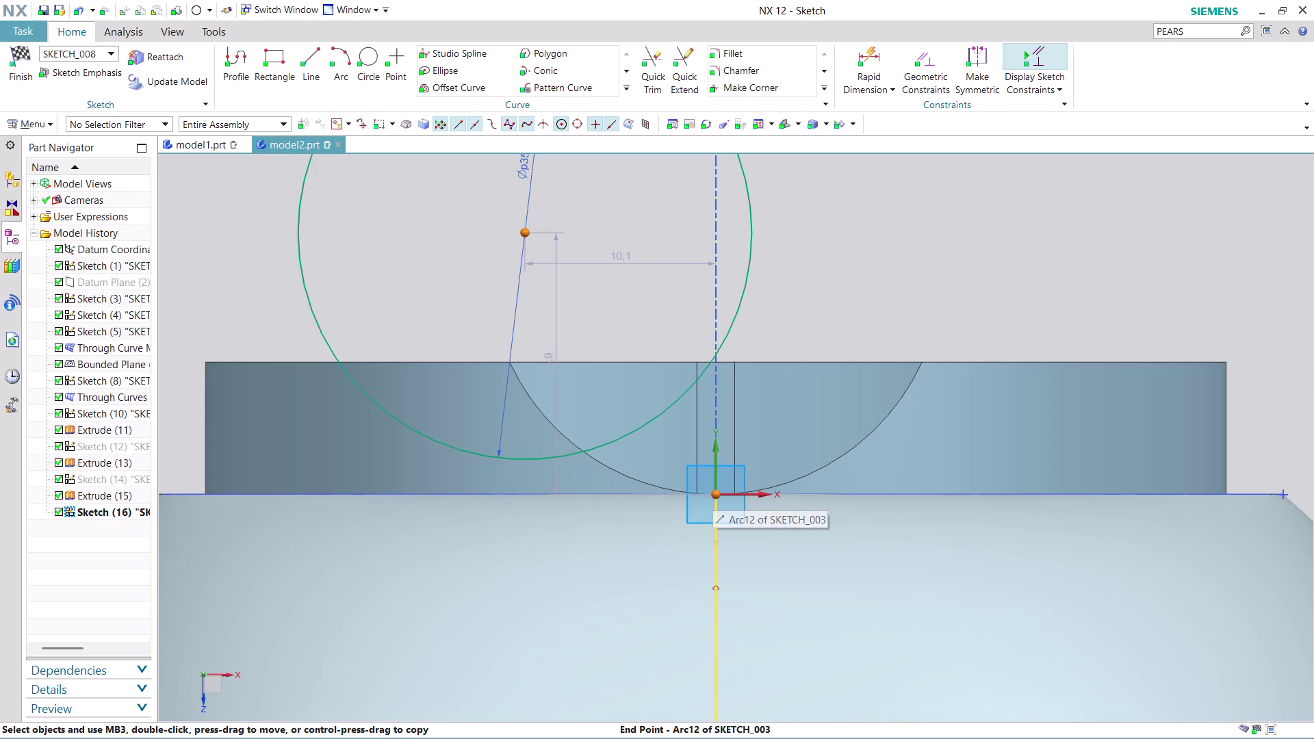
key(Escape)
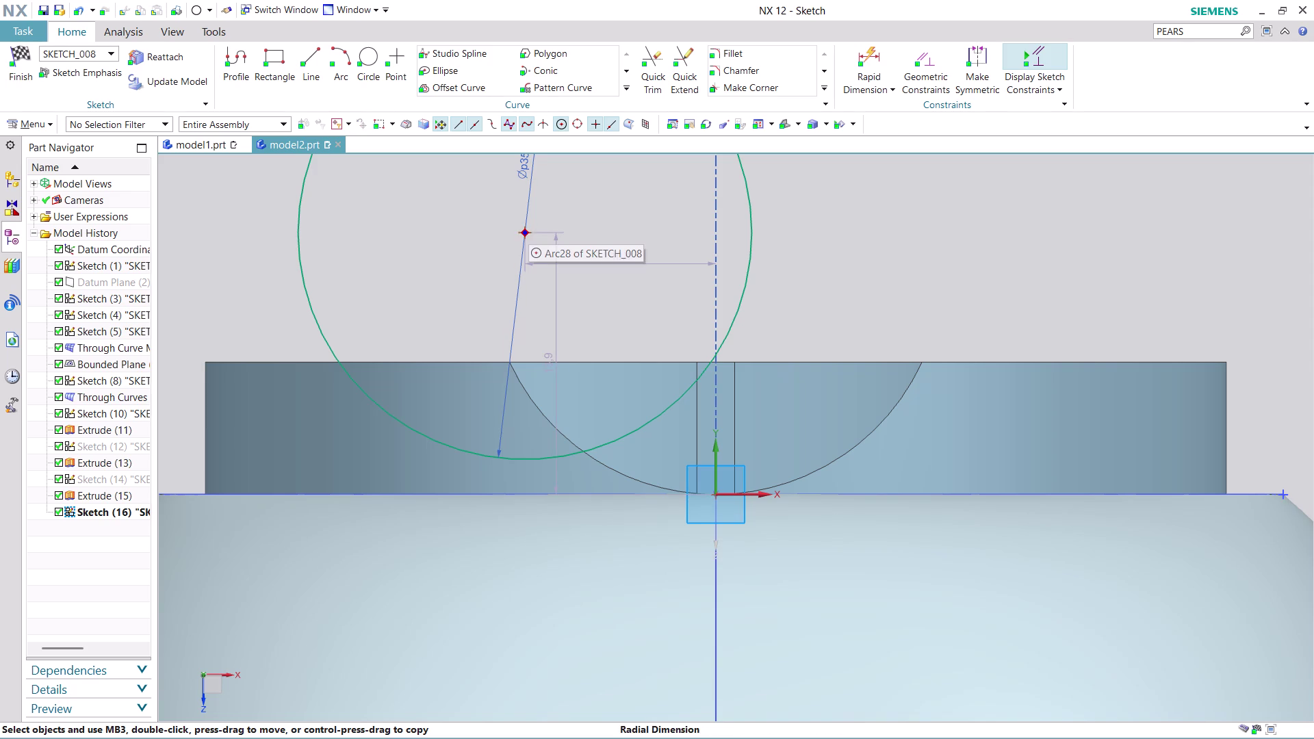
click(529, 235)
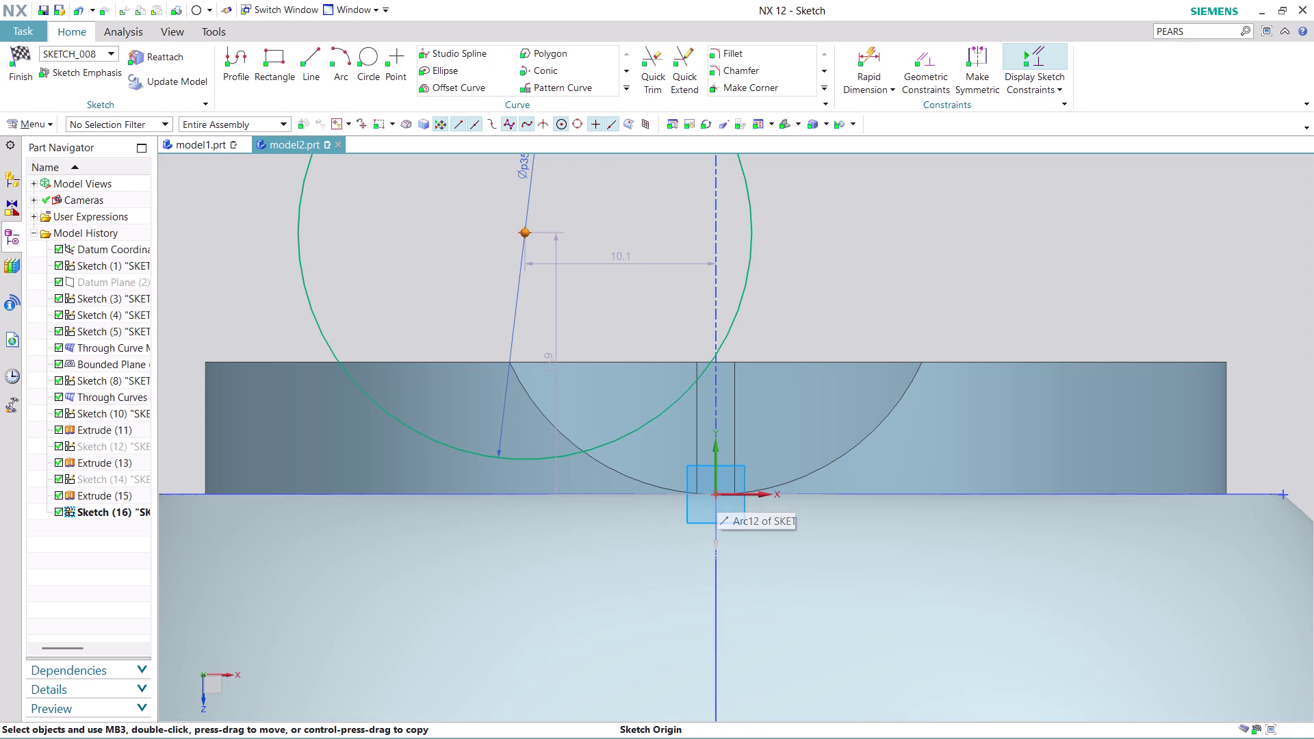
click(716, 494)
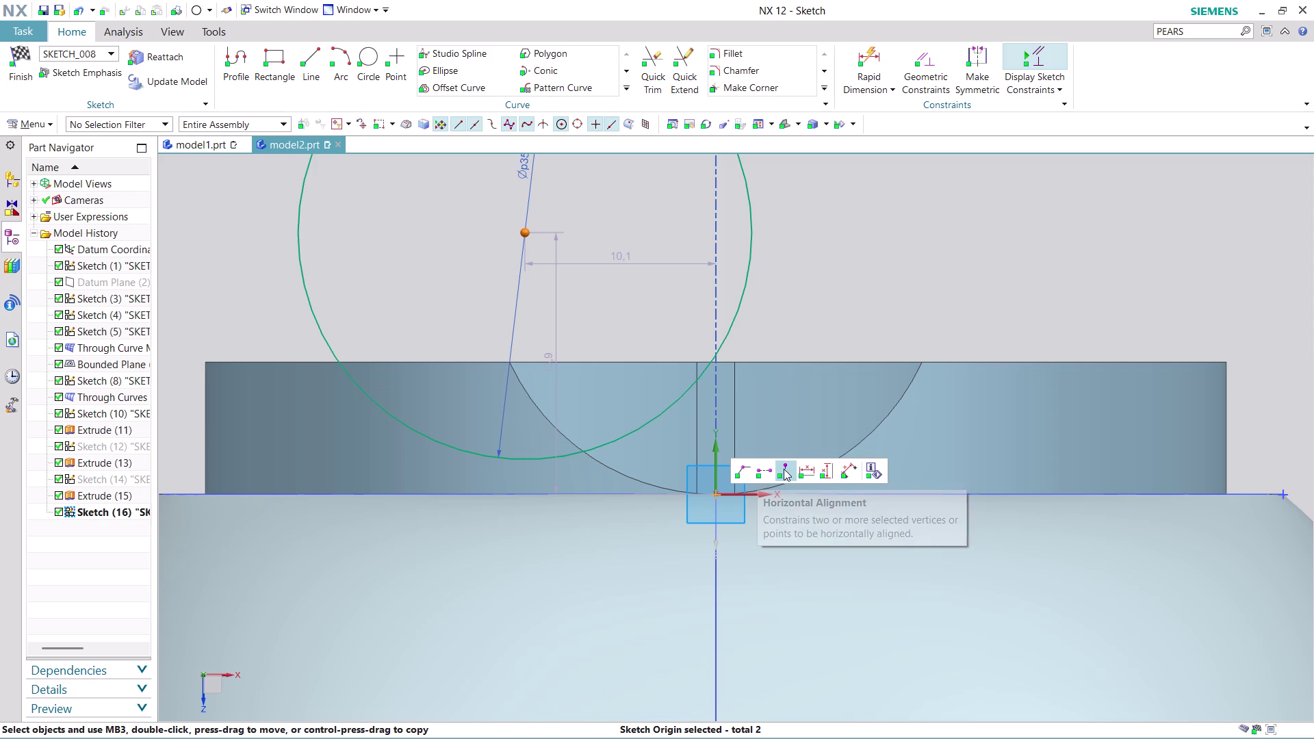
click(787, 469)
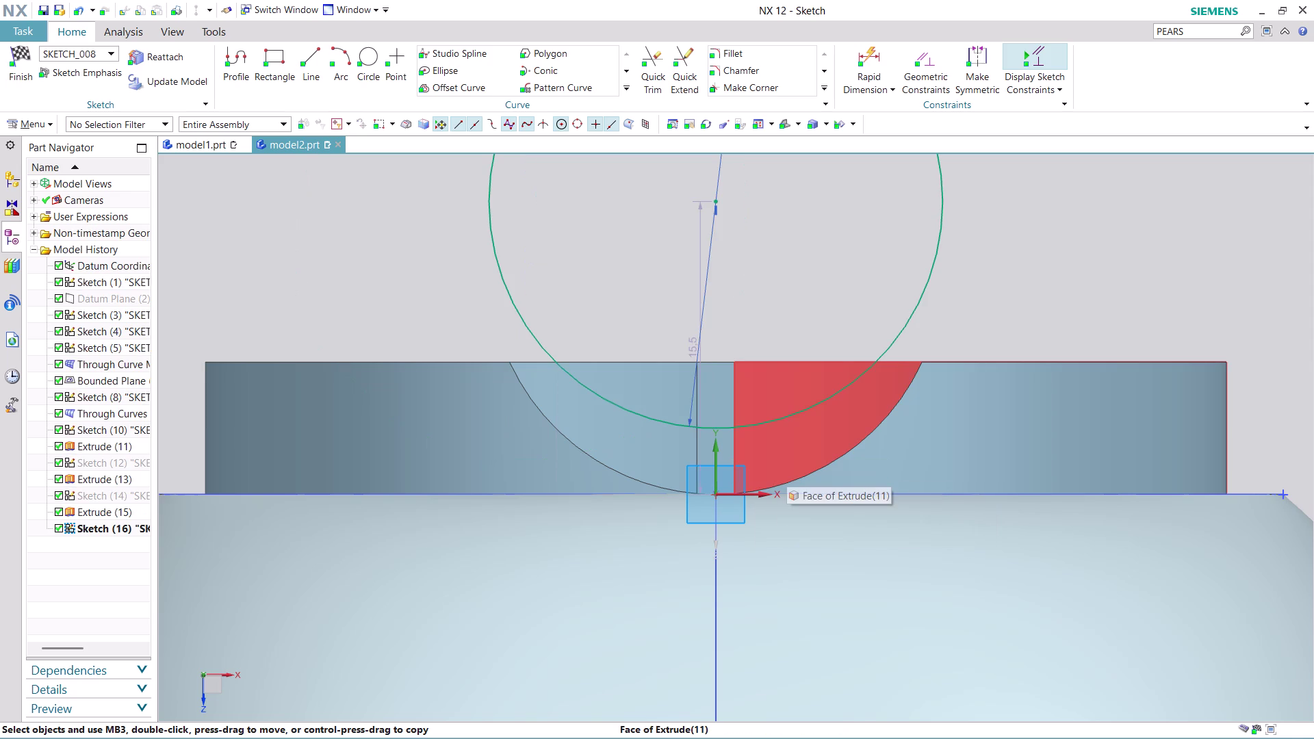
Make the circle pass through the sketch origin with a Point on Curve constraint.
scroll(down, 3)
scroll(up, 3)
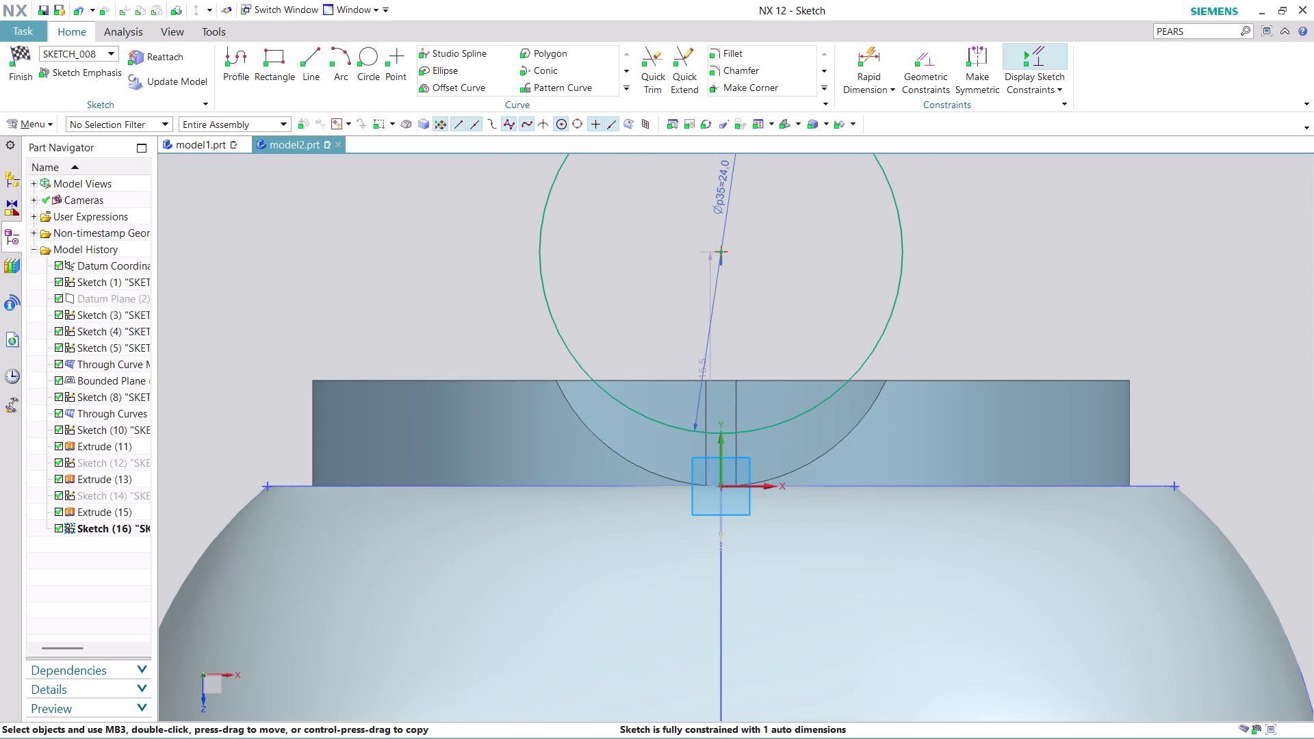
drag(767, 422, 771, 449)
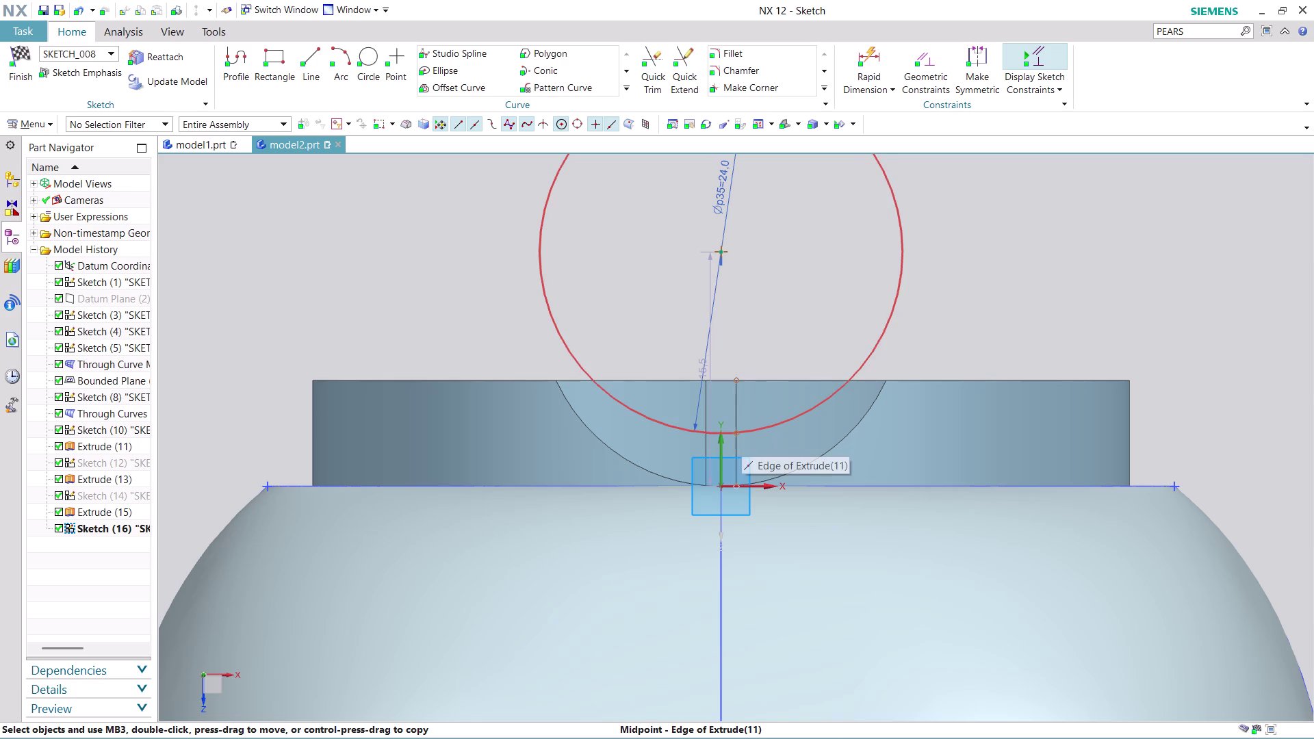
scroll(down, 3)
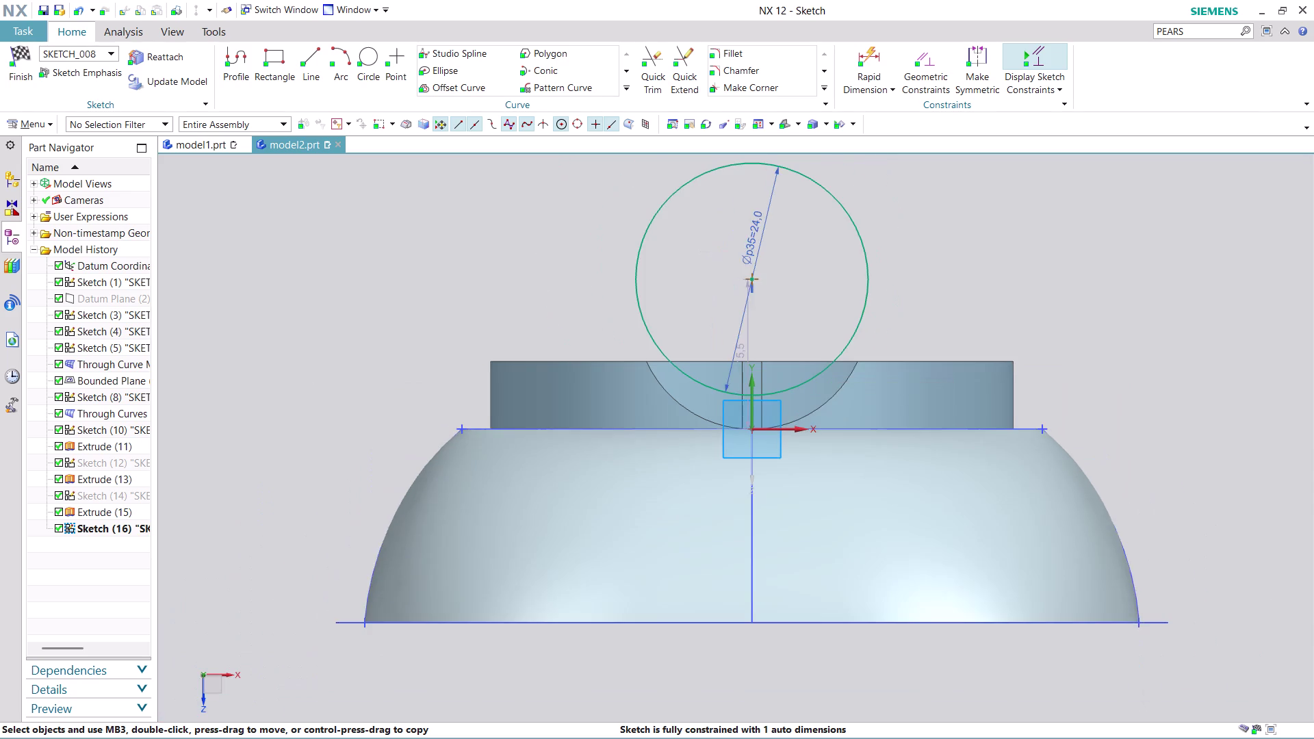
scroll(up, 3)
scroll(down, 3)
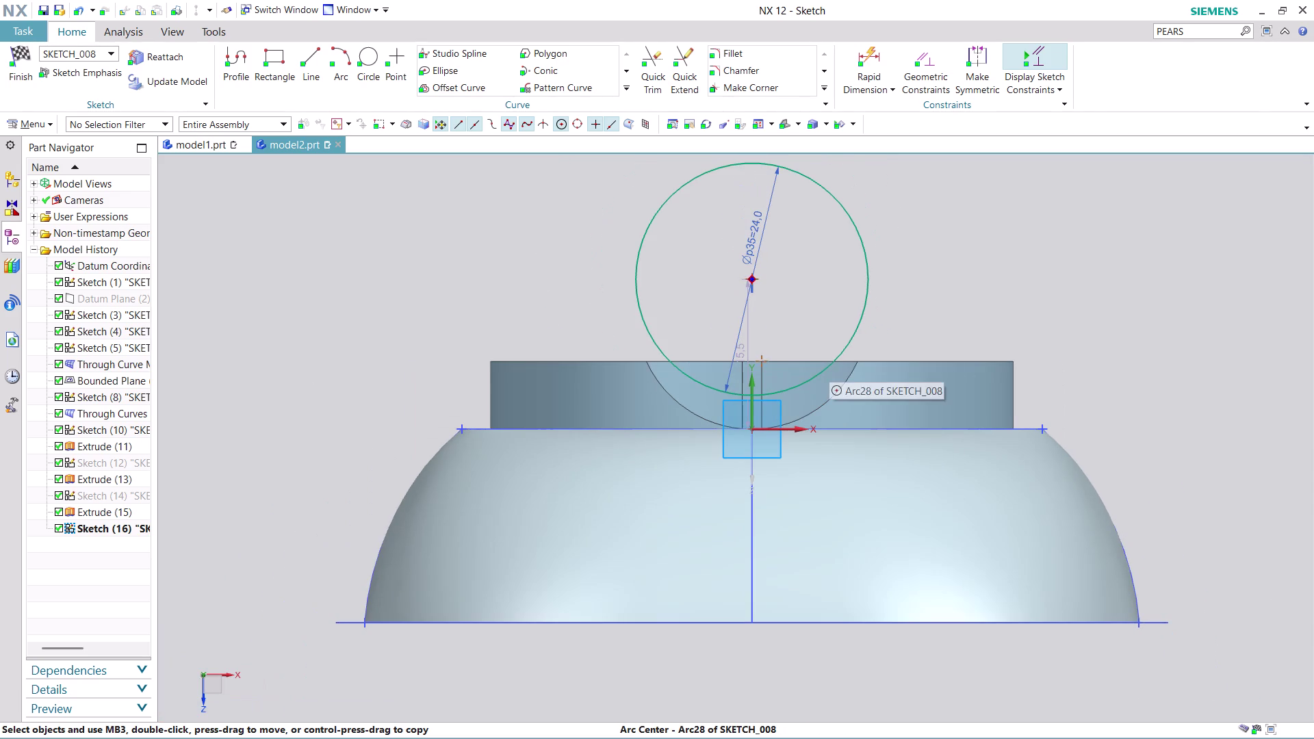
scroll(up, 3)
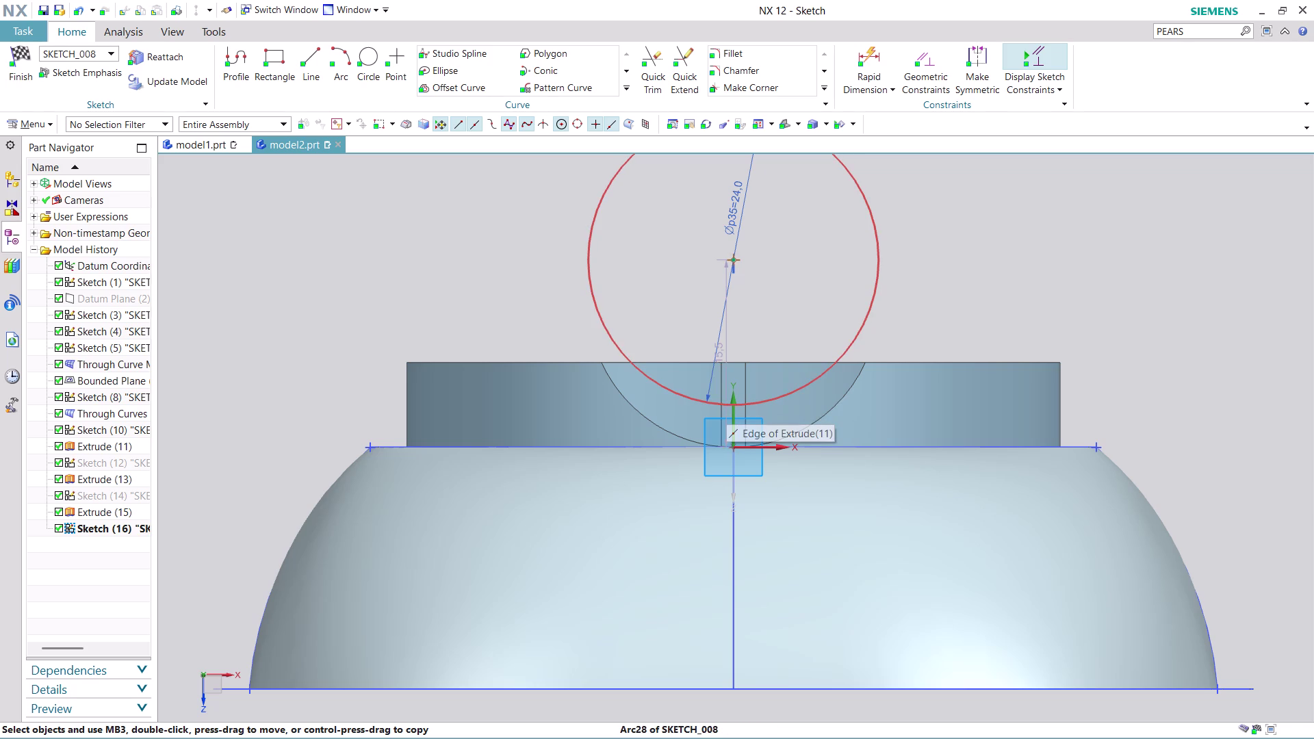
click(731, 405)
click(814, 423)
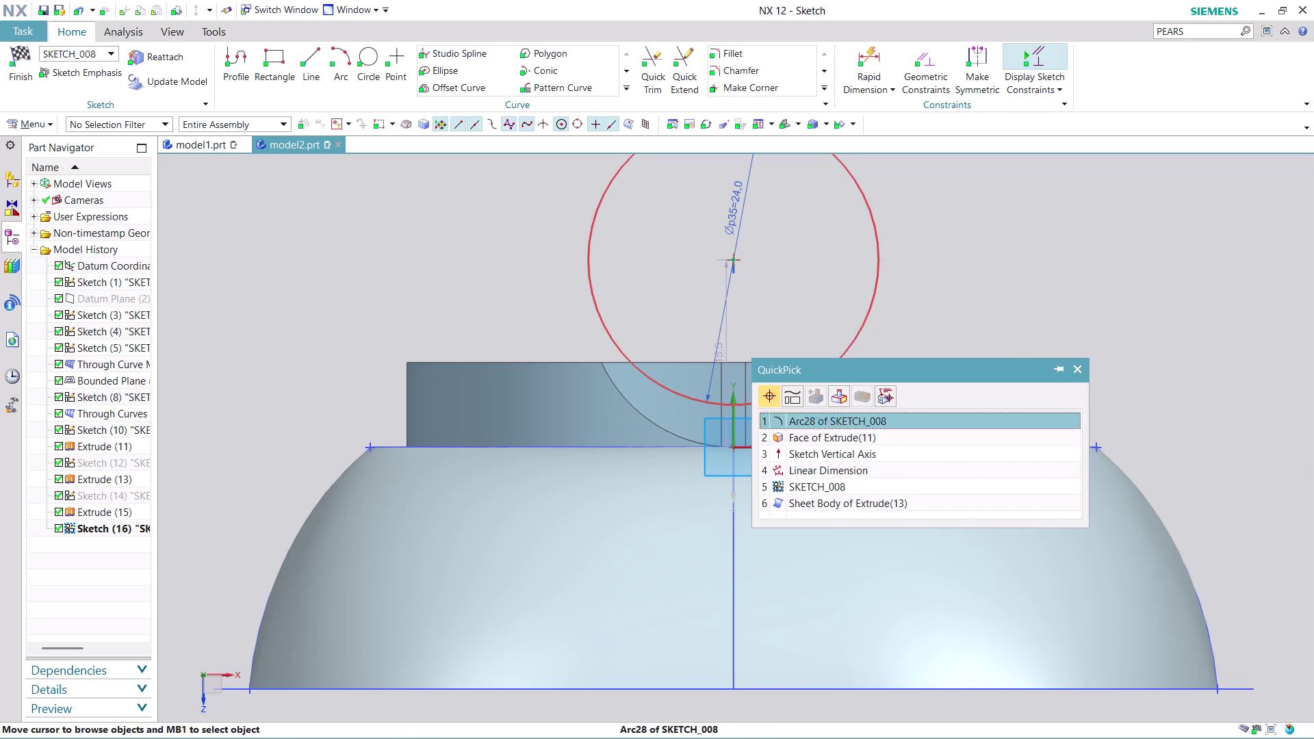
click(733, 450)
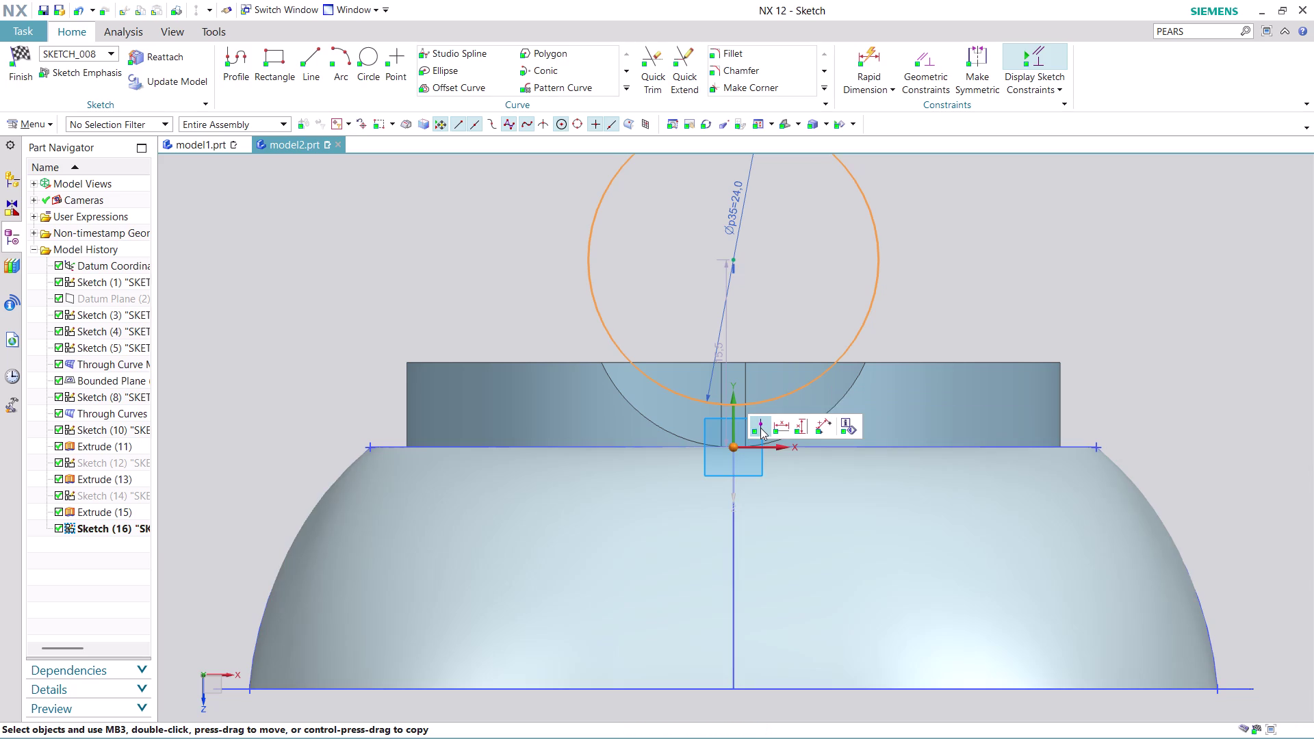
click(760, 428)
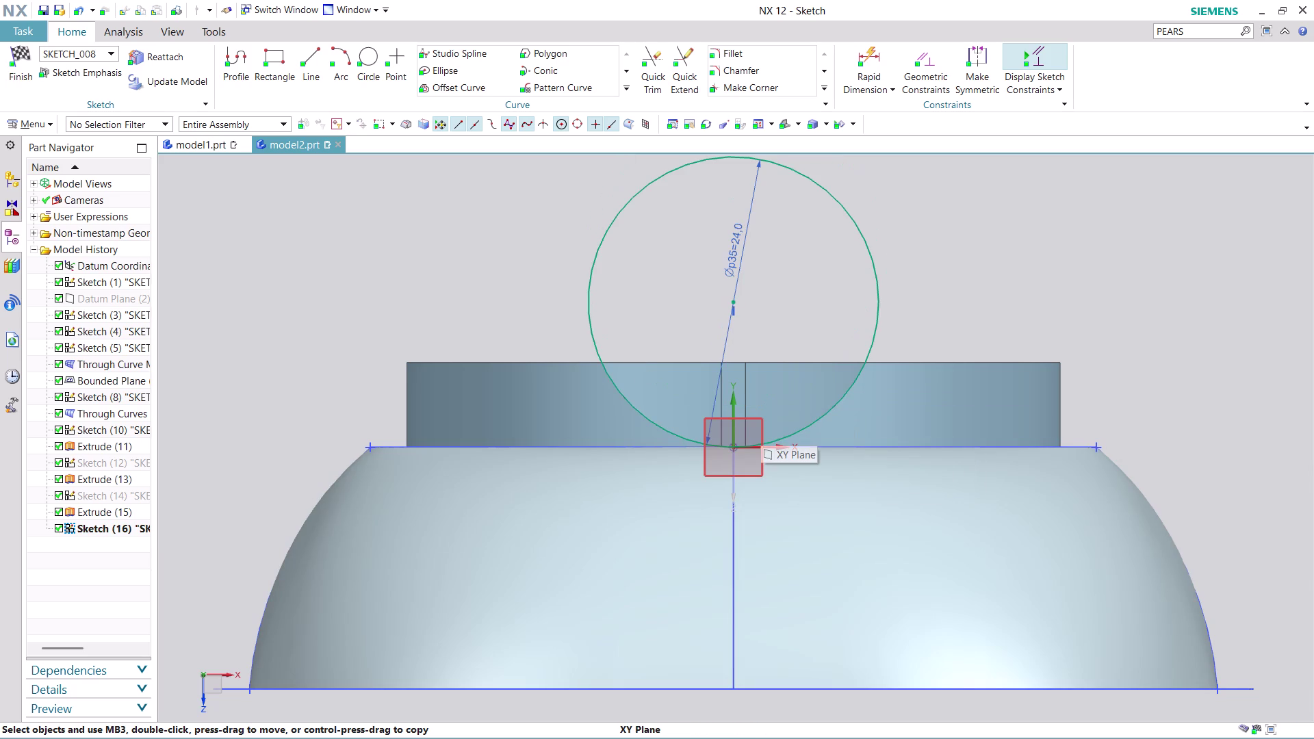
scroll(up, 3)
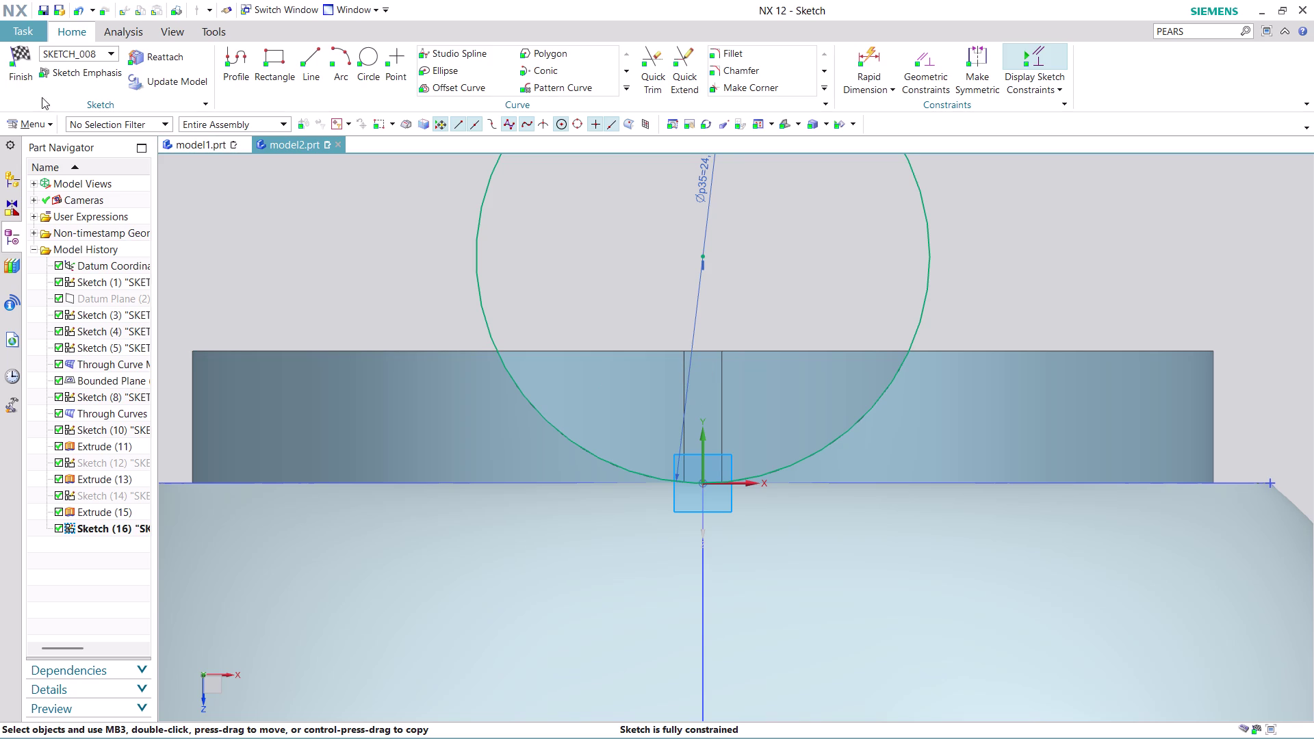
click(624, 93)
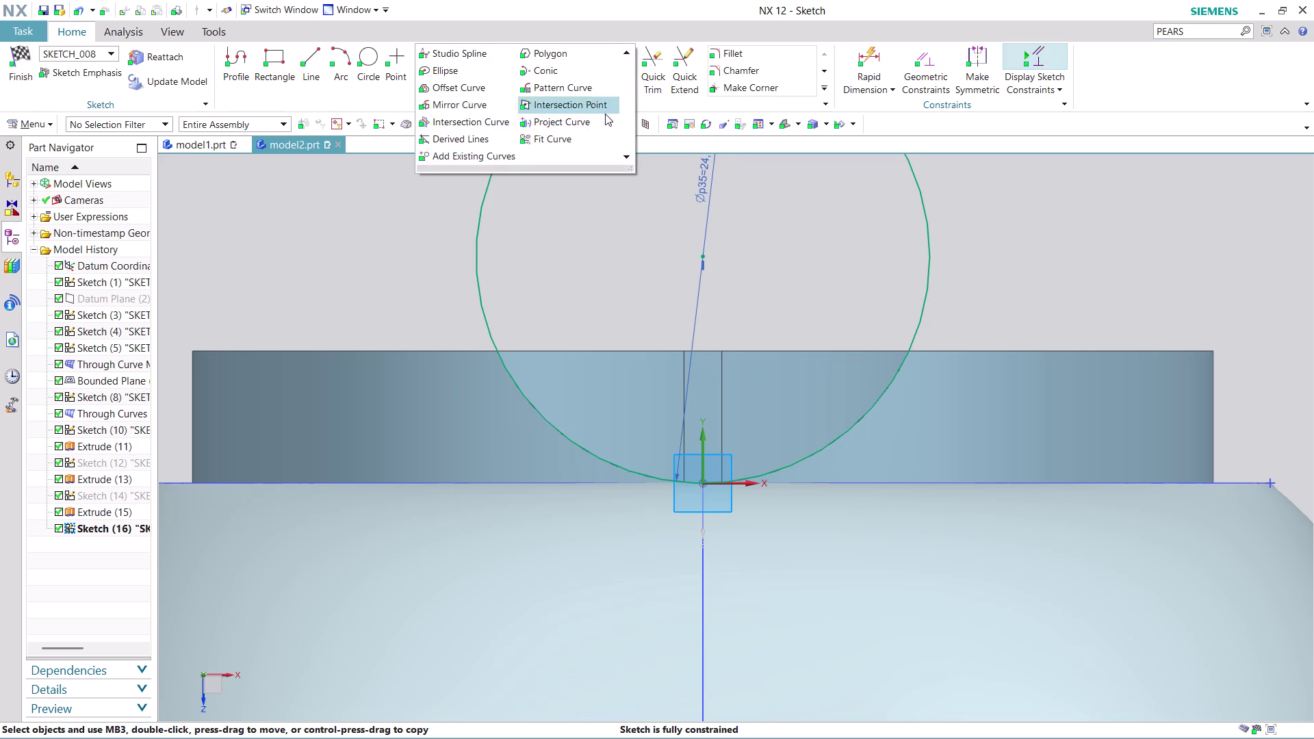
Project the block face's edges into the sketch.
click(581, 120)
click(616, 347)
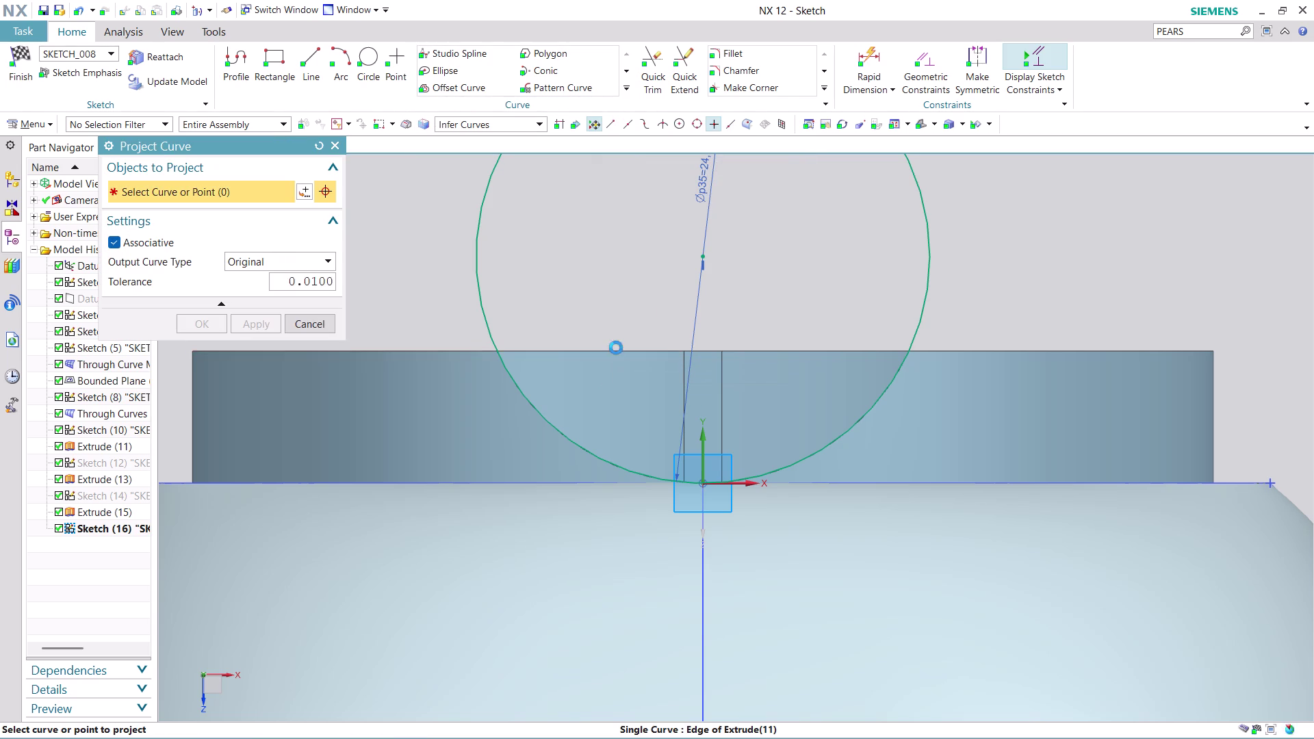
click(776, 353)
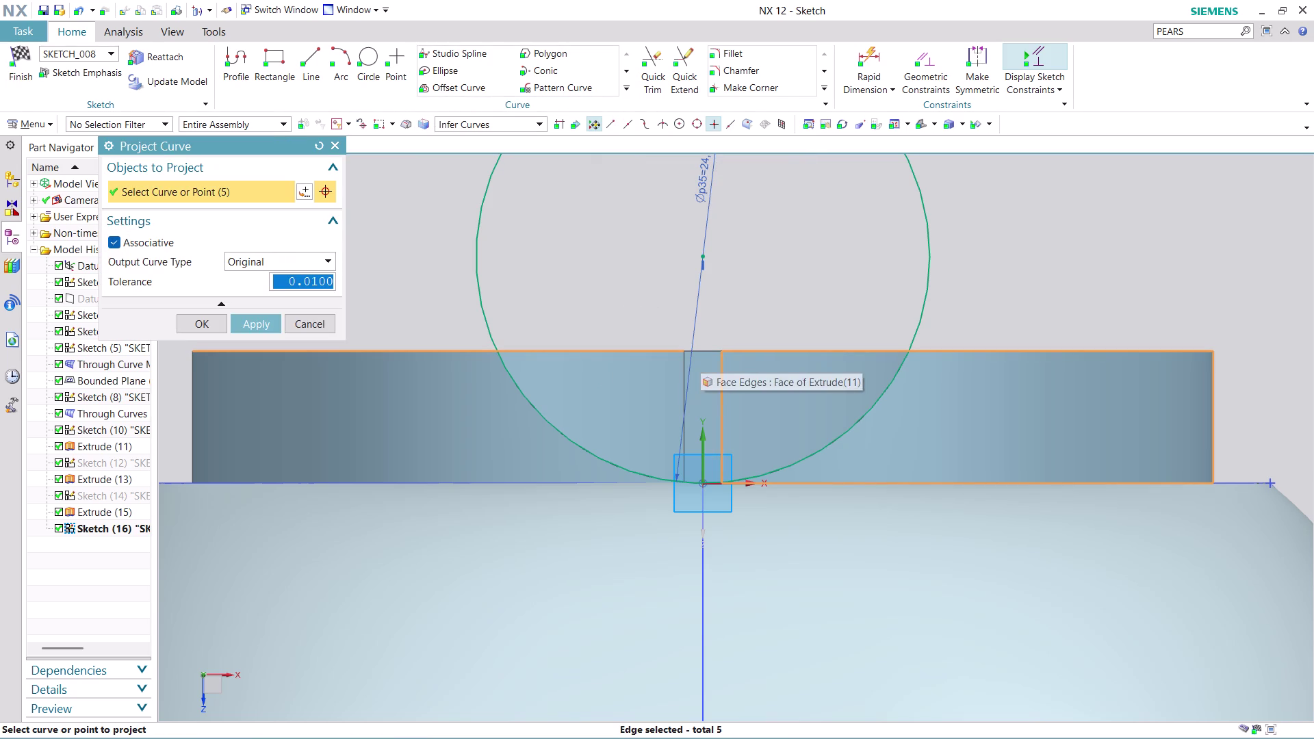
click(703, 346)
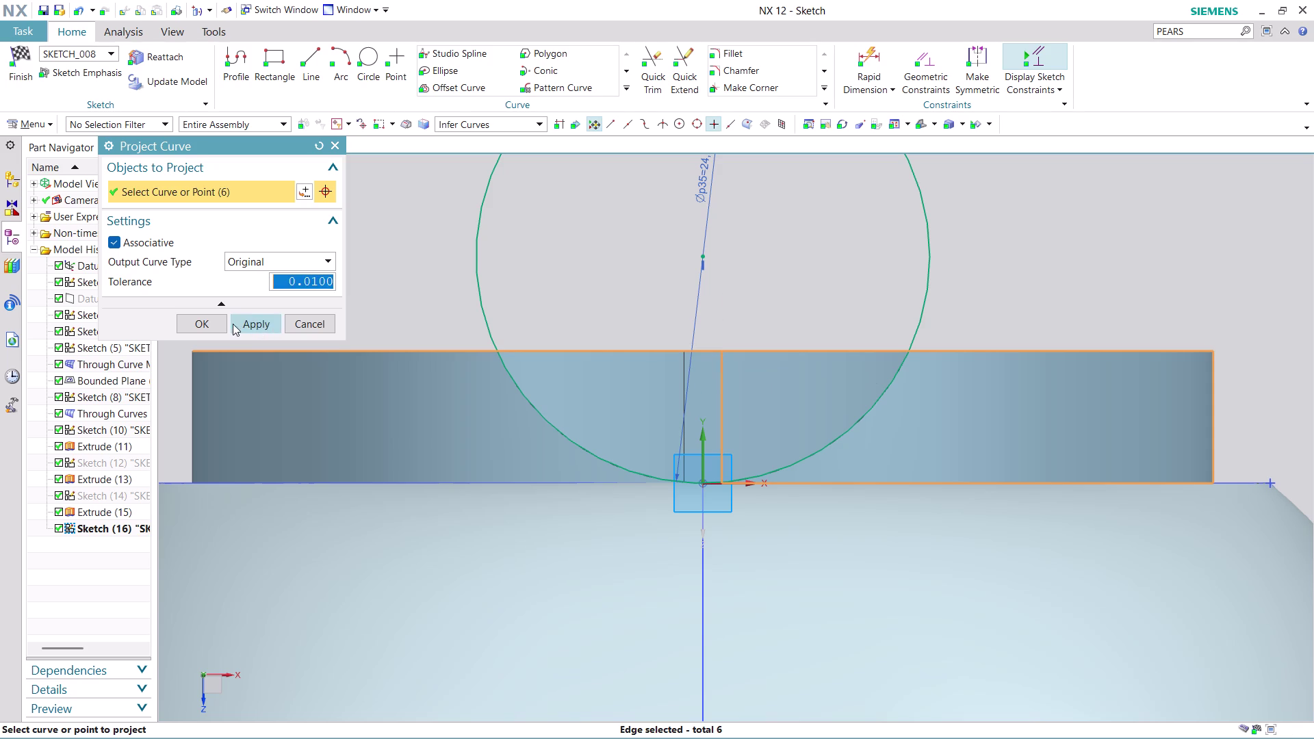
click(263, 326)
click(326, 319)
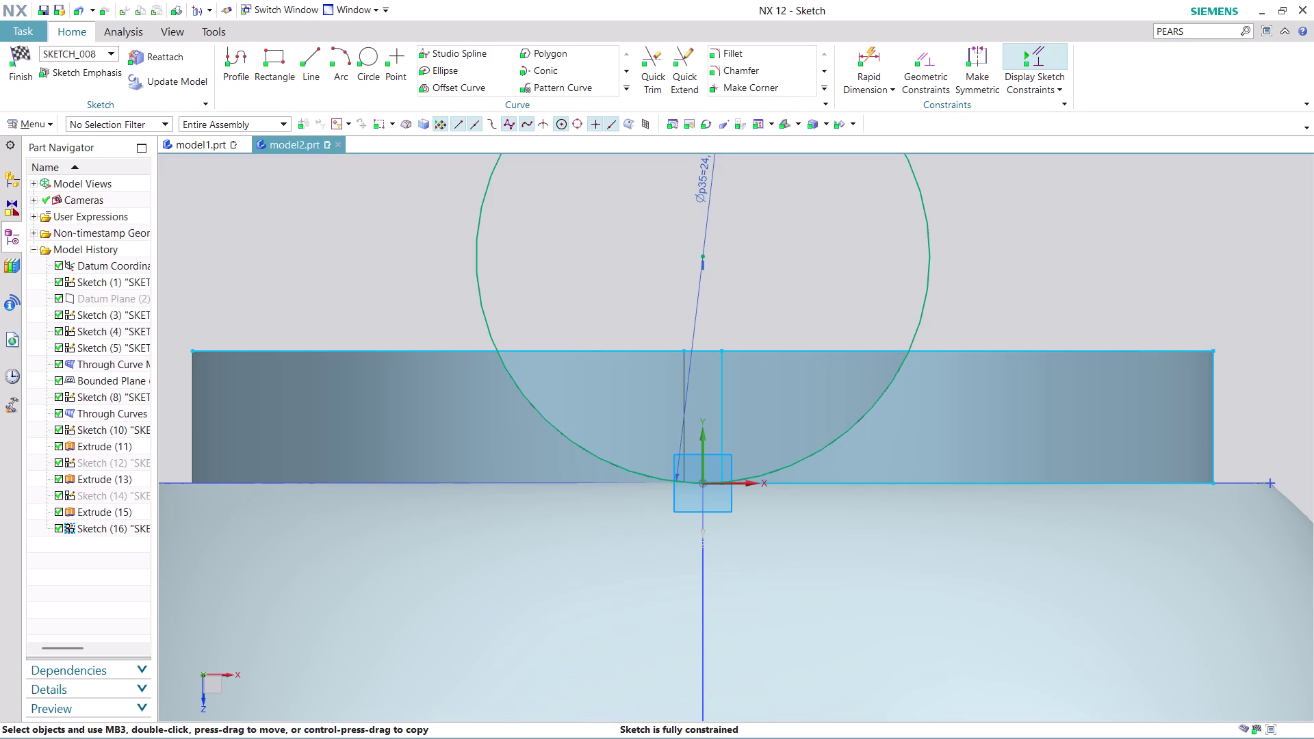
Quick-trim the projected lines and the circle's upper part, then finish the sketch.
click(645, 65)
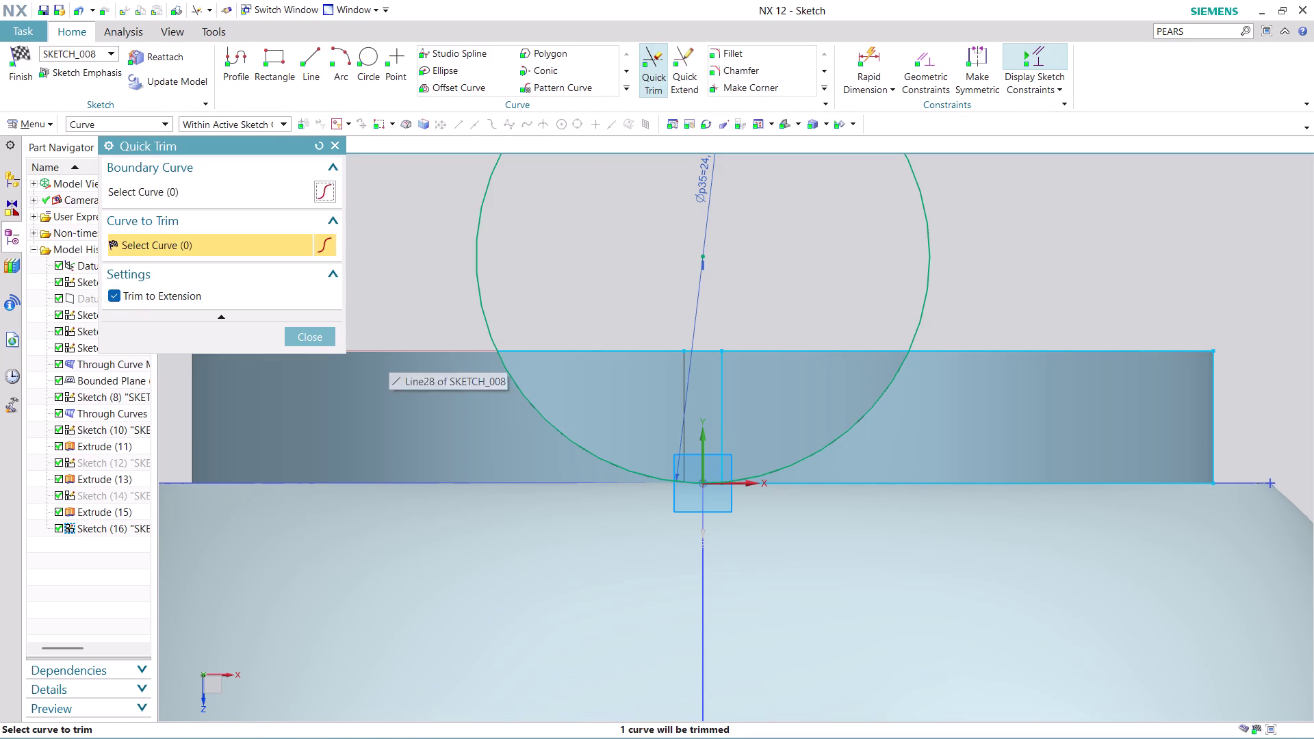
click(389, 354)
click(545, 408)
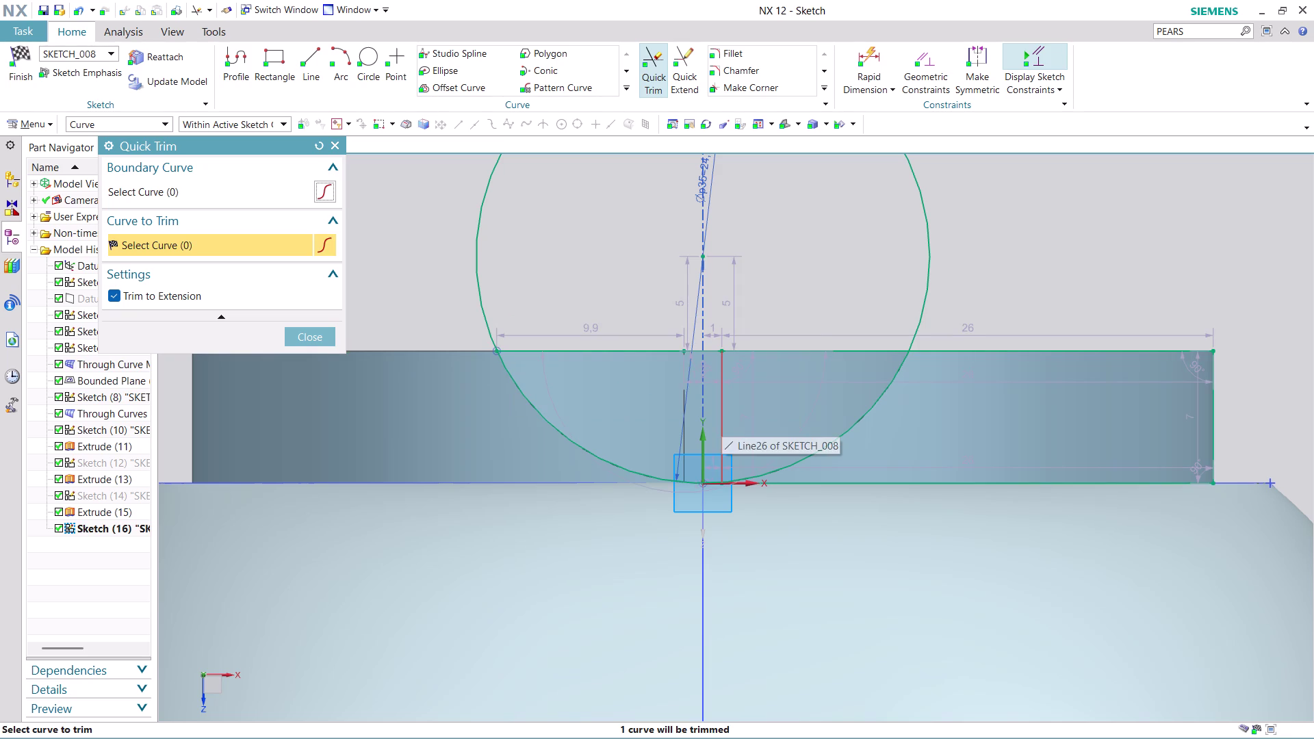
click(721, 419)
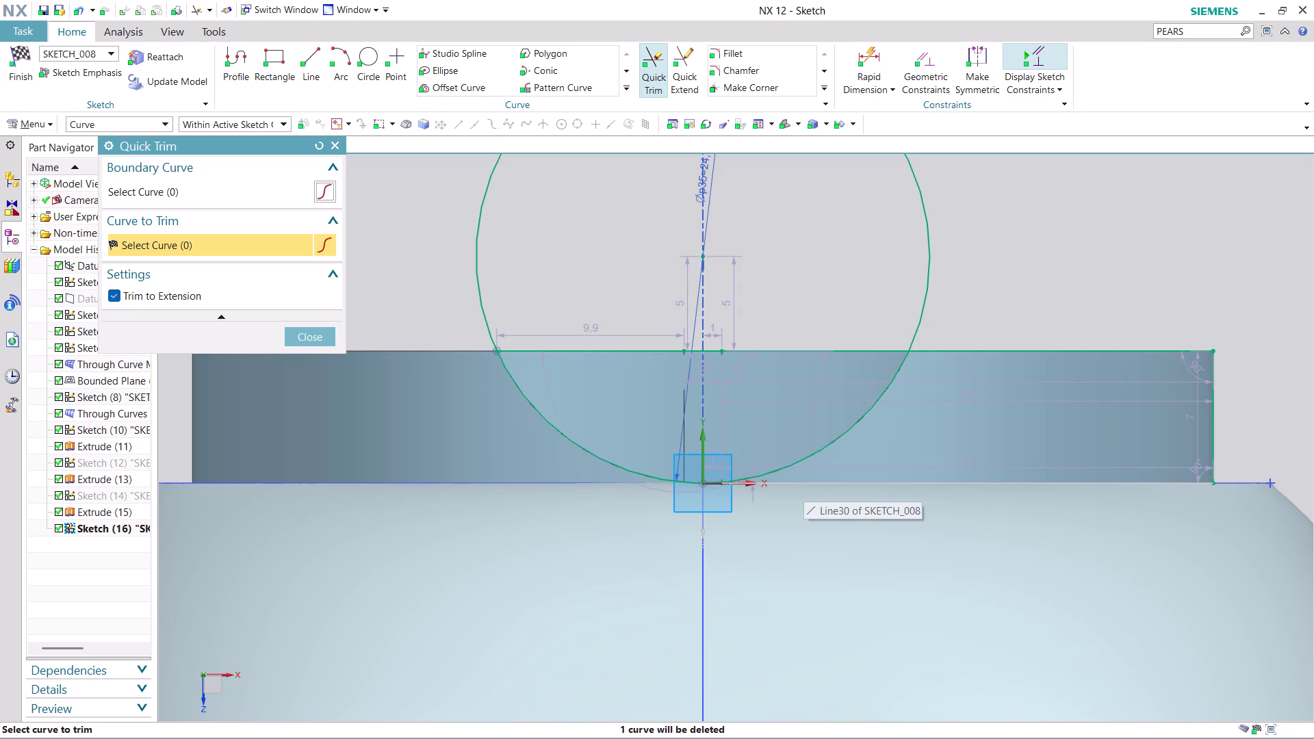
click(804, 485)
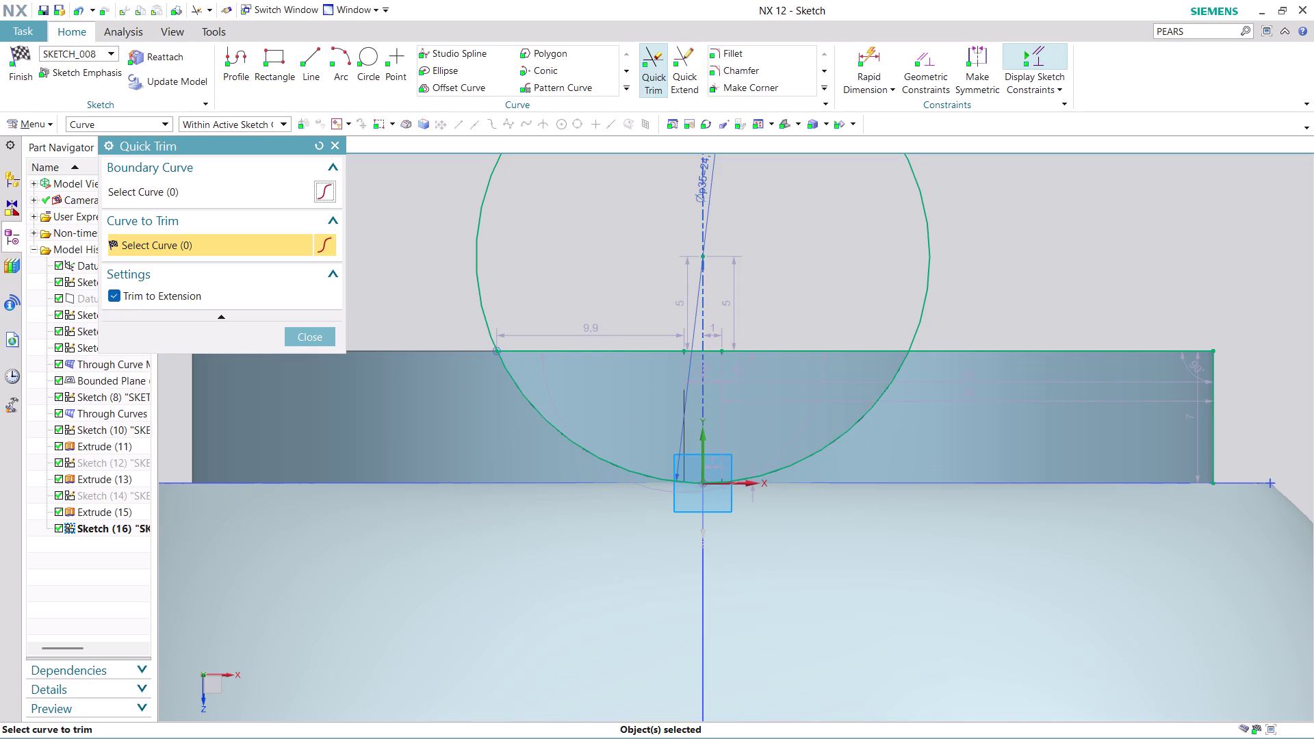
click(1218, 426)
click(1114, 357)
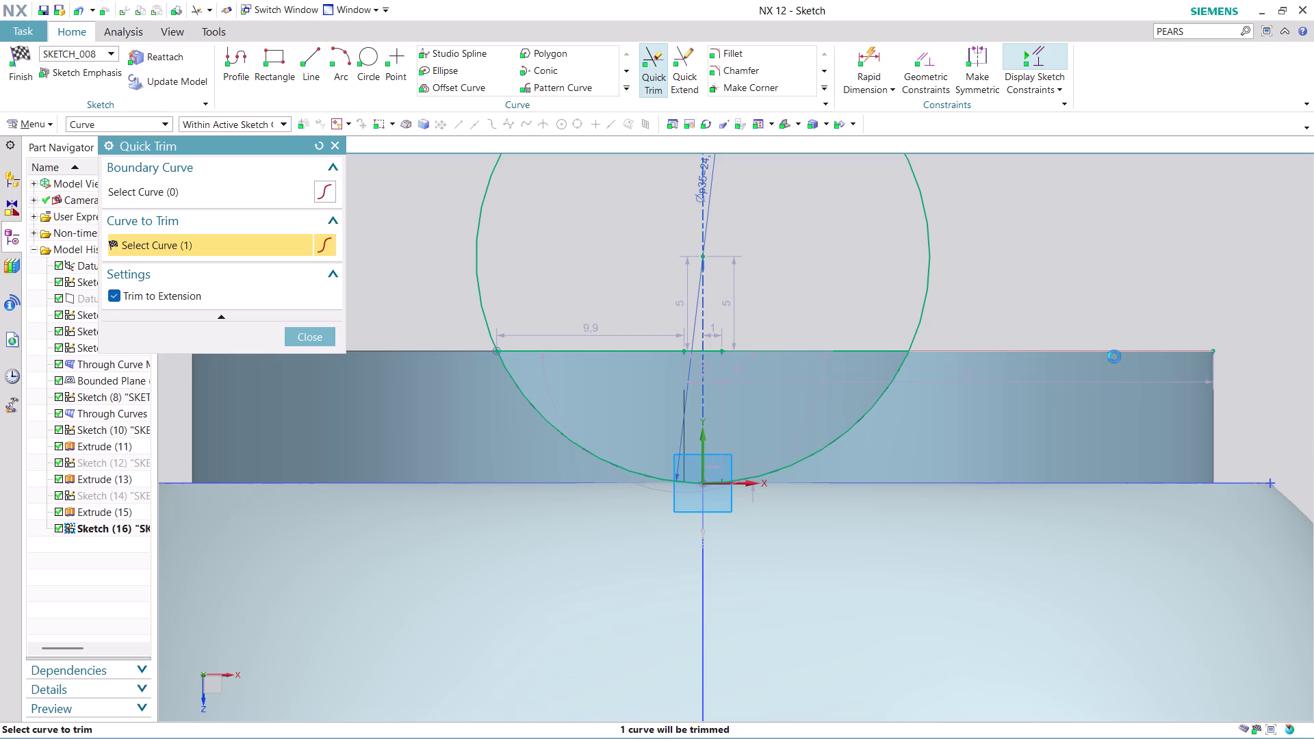
scroll(down, 3)
scroll(down, 3)
scroll(up, 3)
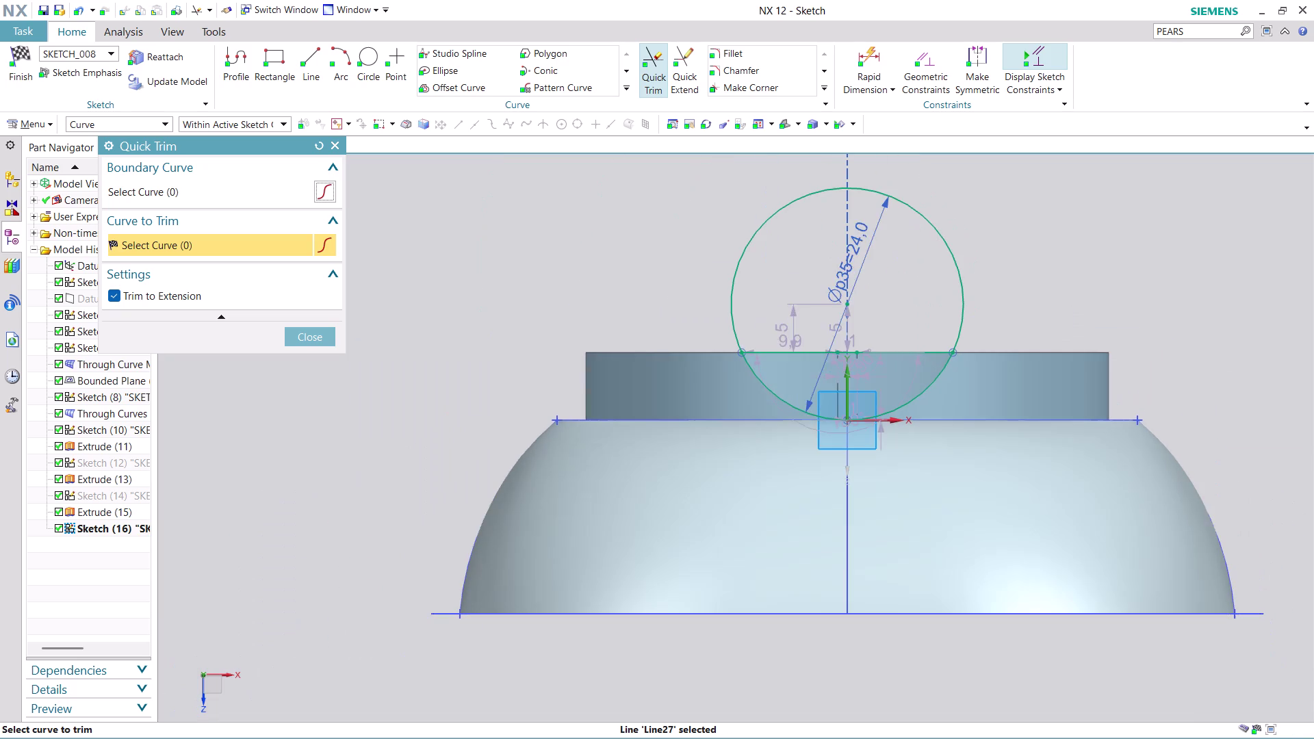
click(911, 207)
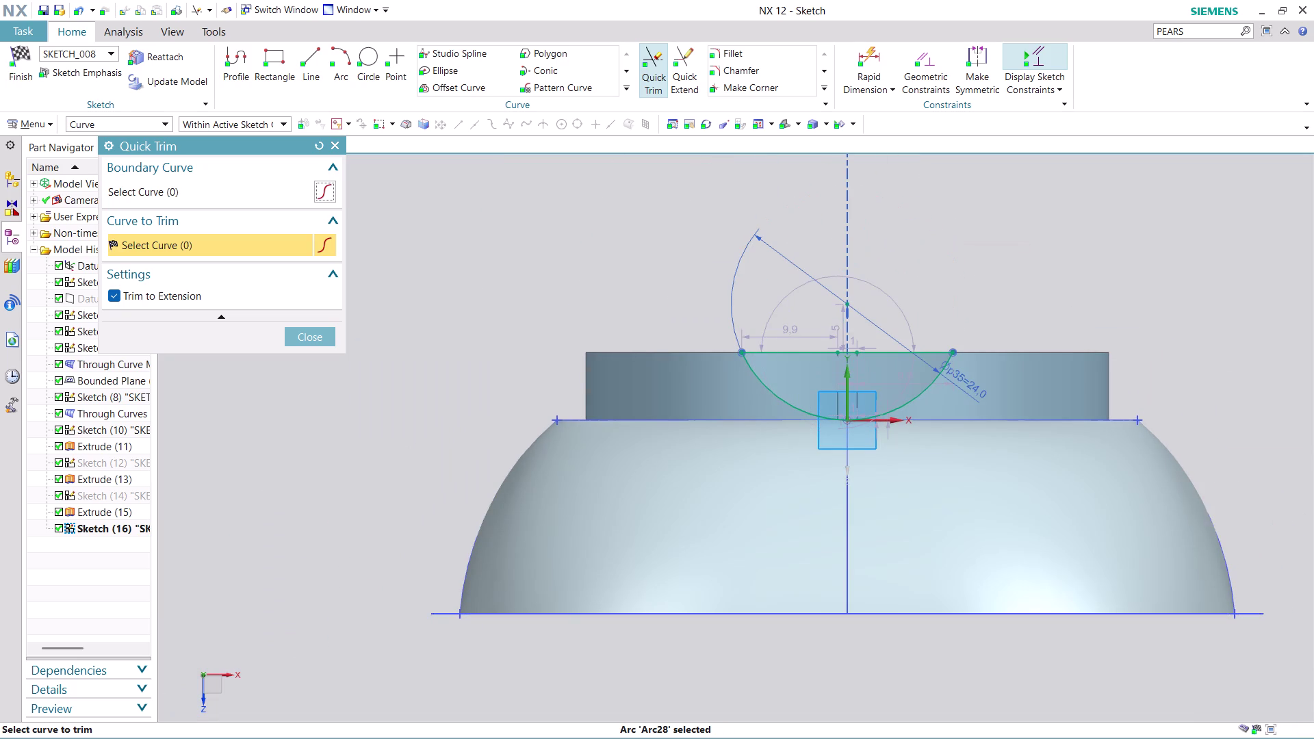
click(301, 333)
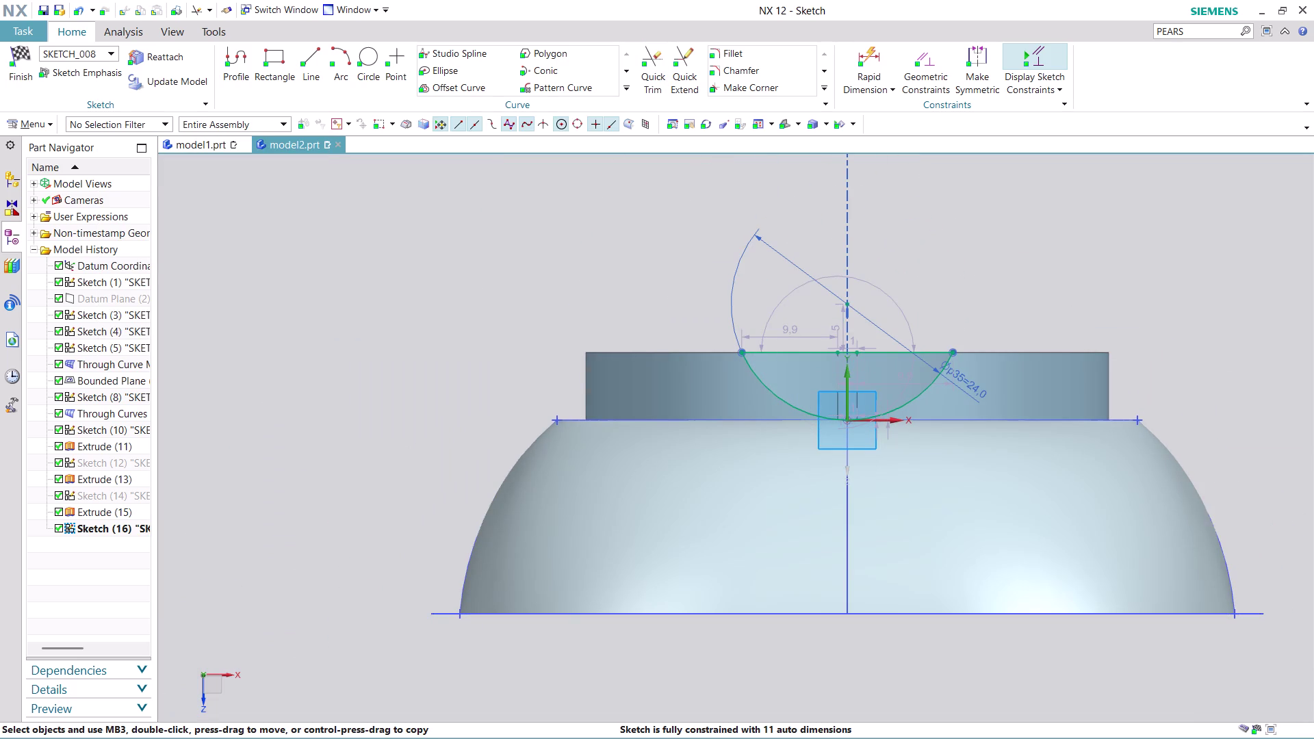
click(28, 86)
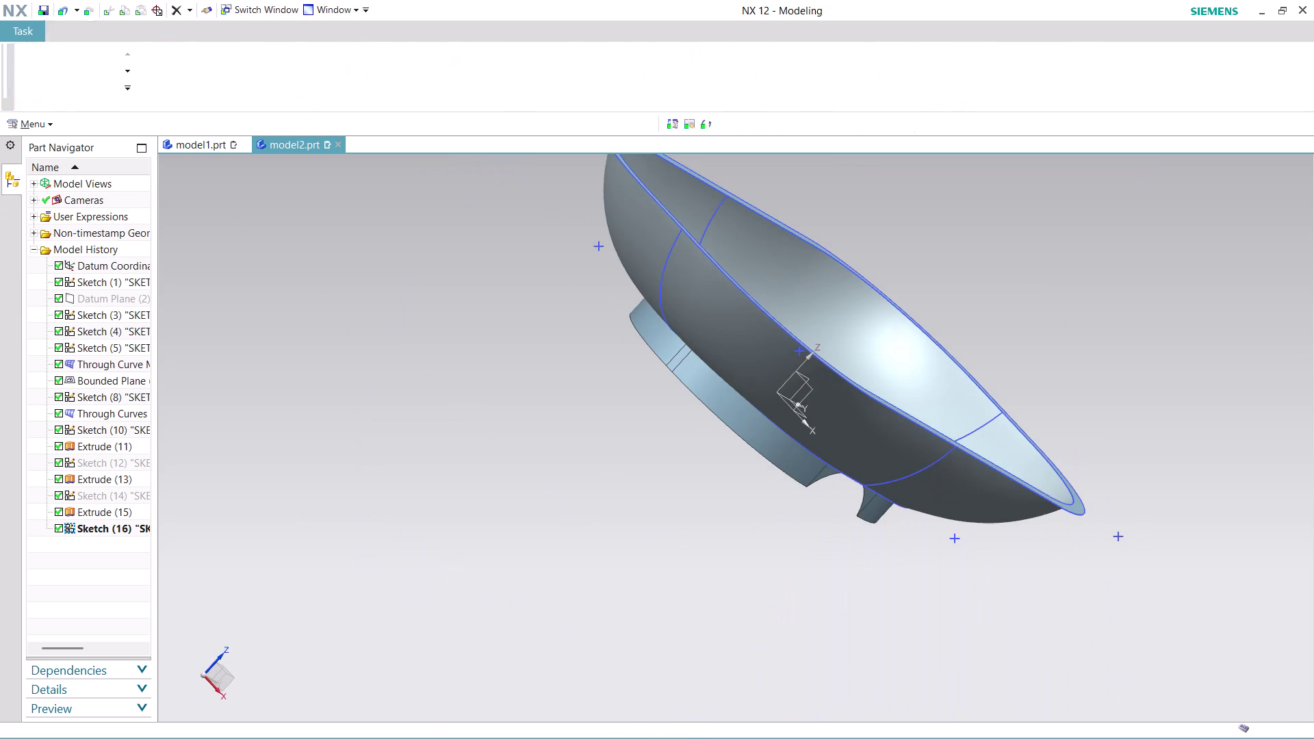
Orbit to view the rim and select the half-round sketch as the extrusion section.
middle_drag(762, 486, 794, 459)
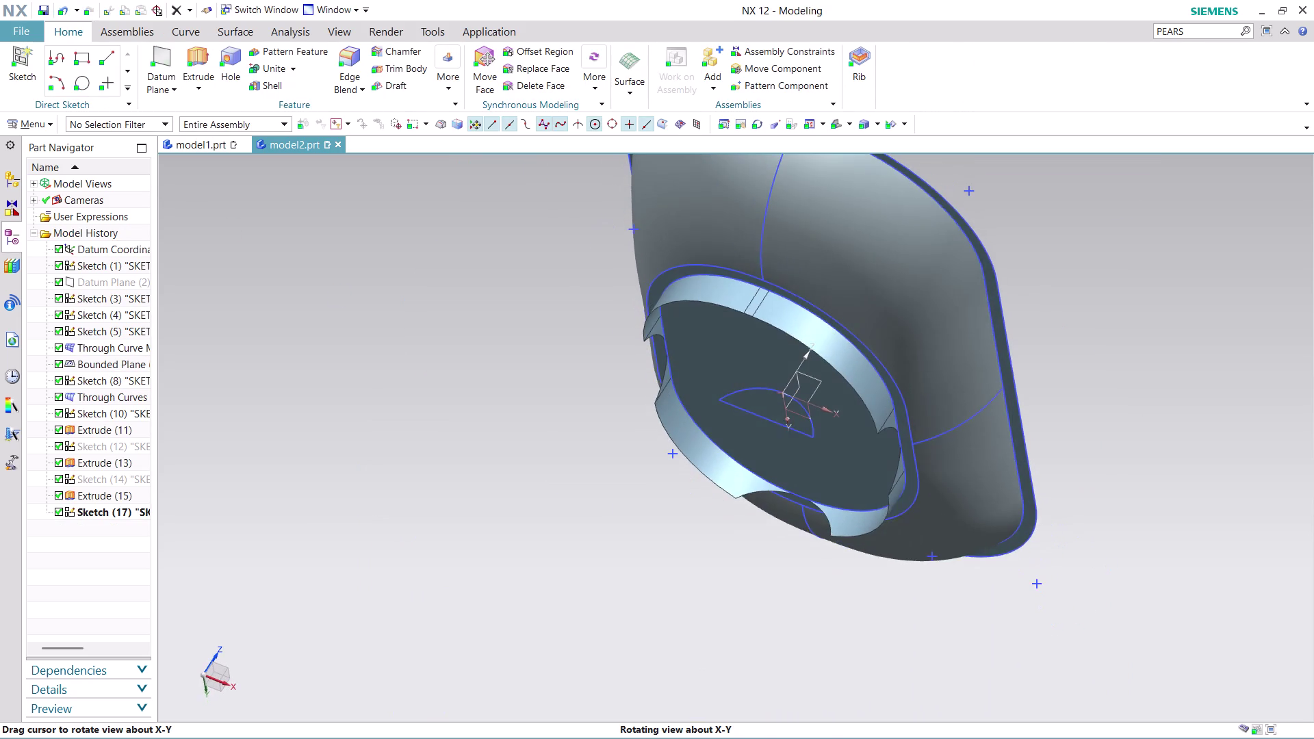
middle_drag(794, 459, 792, 465)
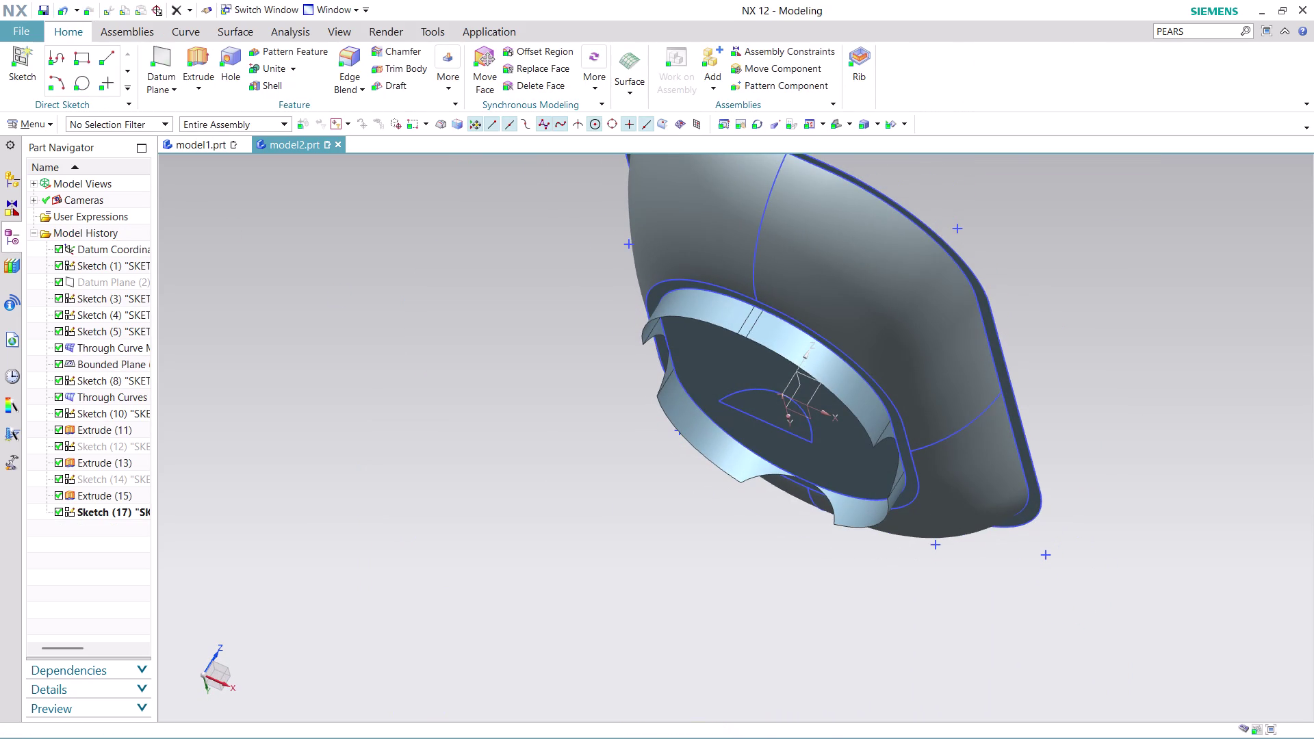
middle_drag(716, 563, 742, 418)
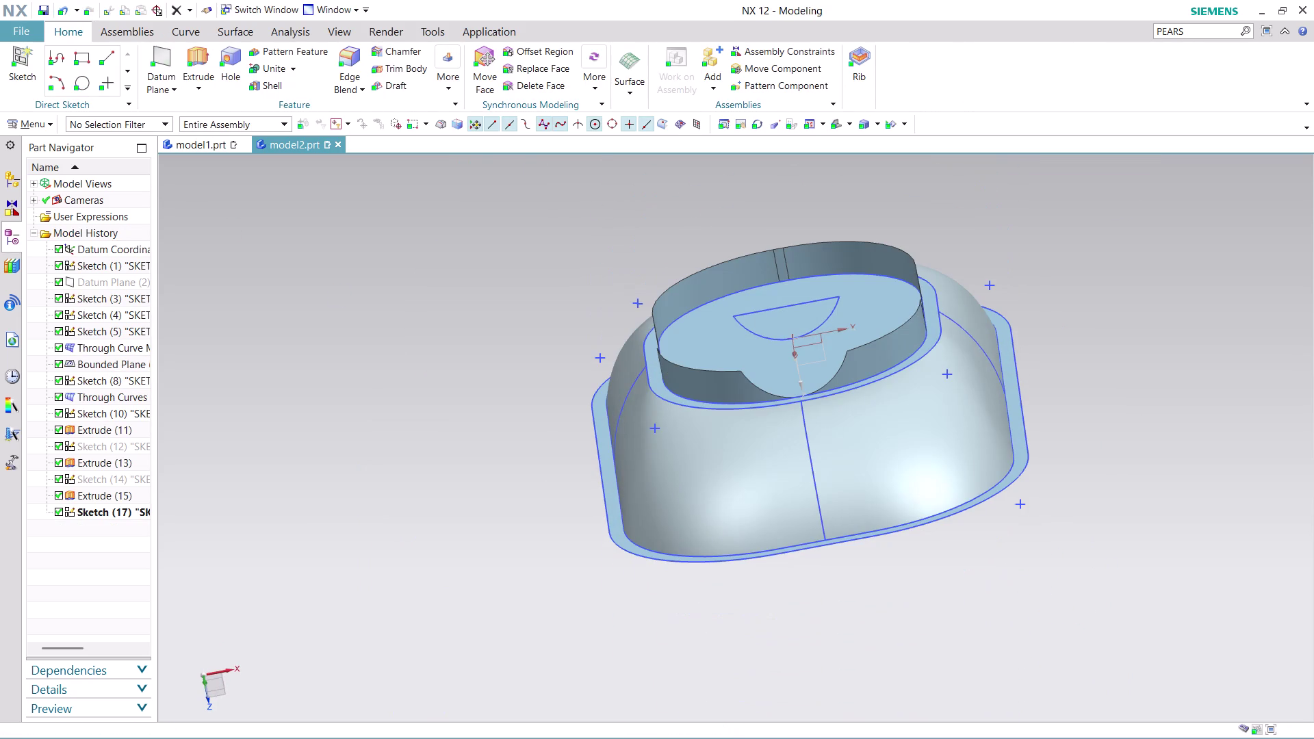
scroll(down, 3)
scroll(up, 3)
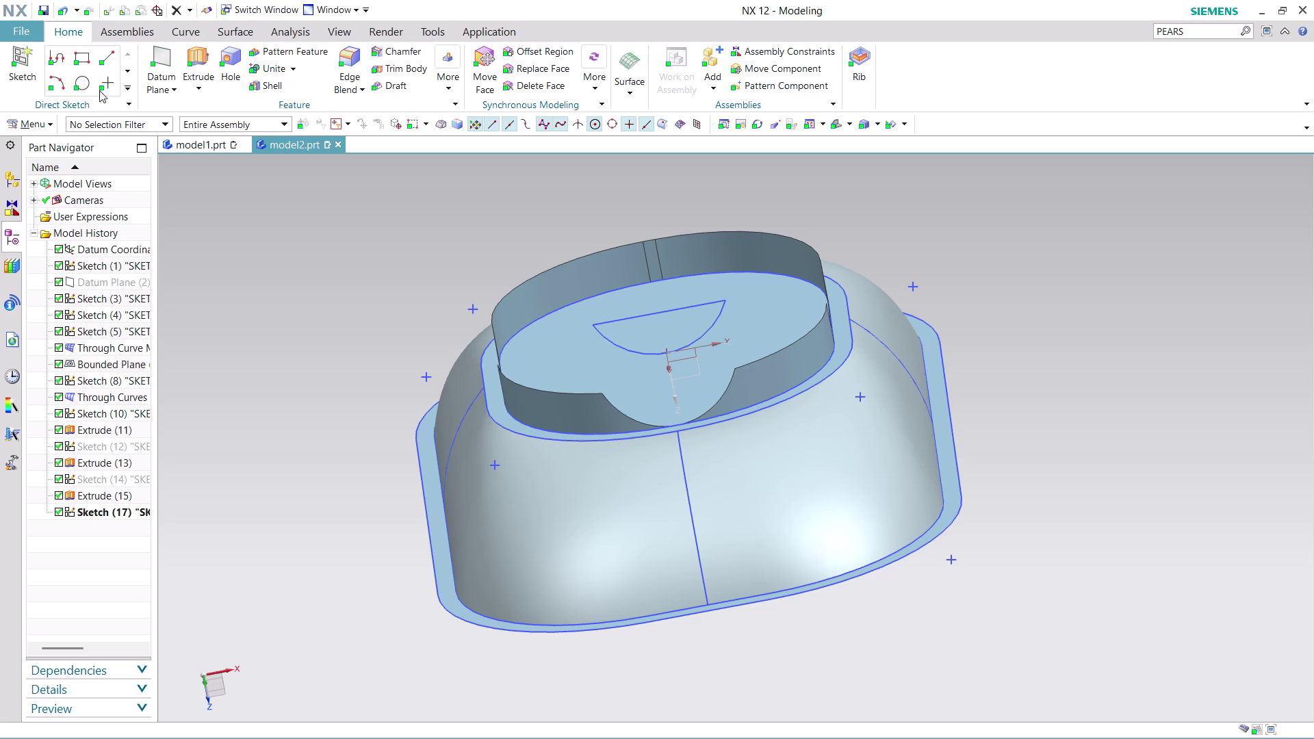
click(211, 53)
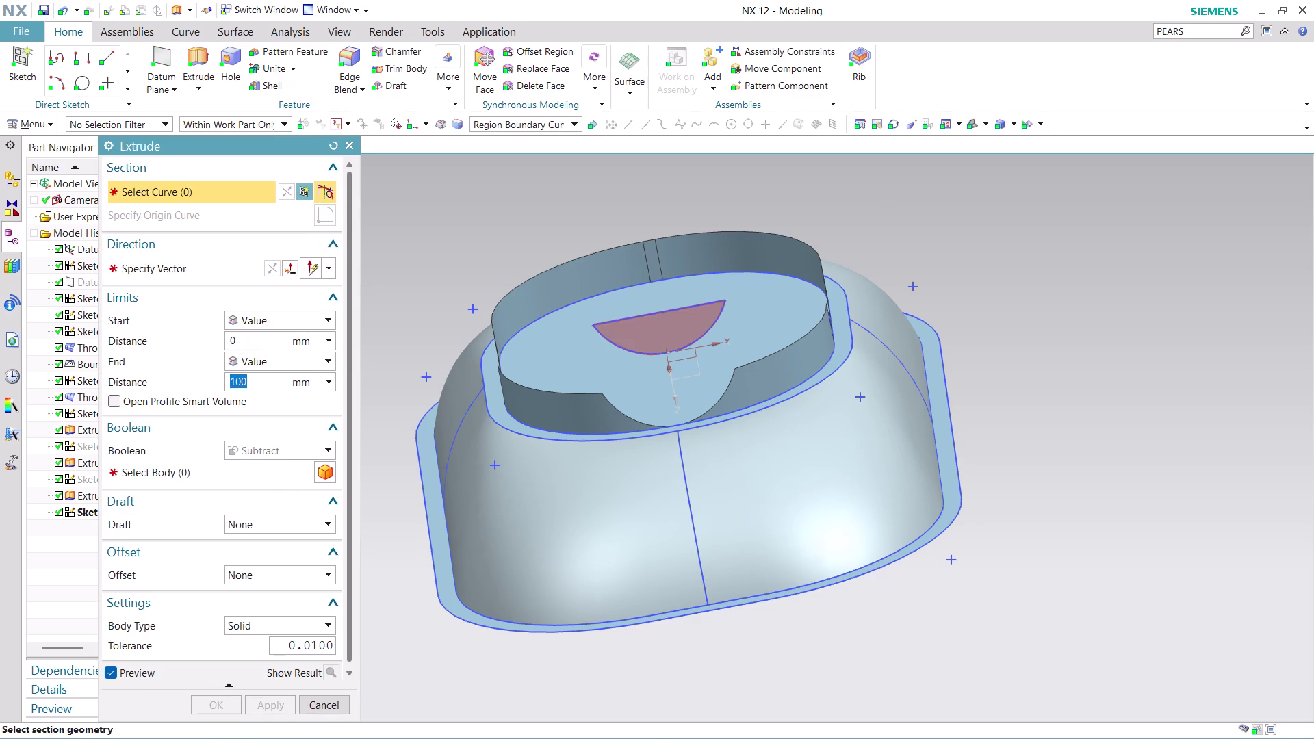
click(700, 325)
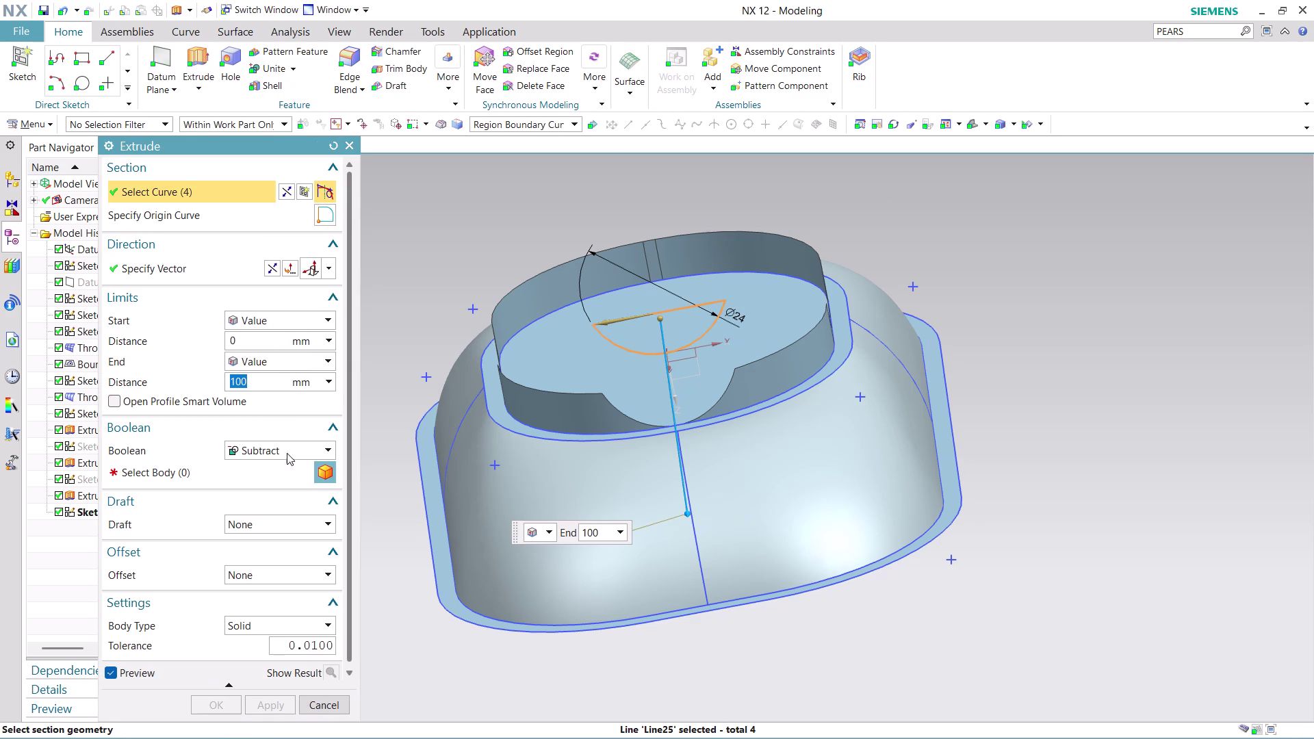
Reverse the extrusion direction and subtract it from the bowl body.
middle_drag(1028, 418, 1000, 400)
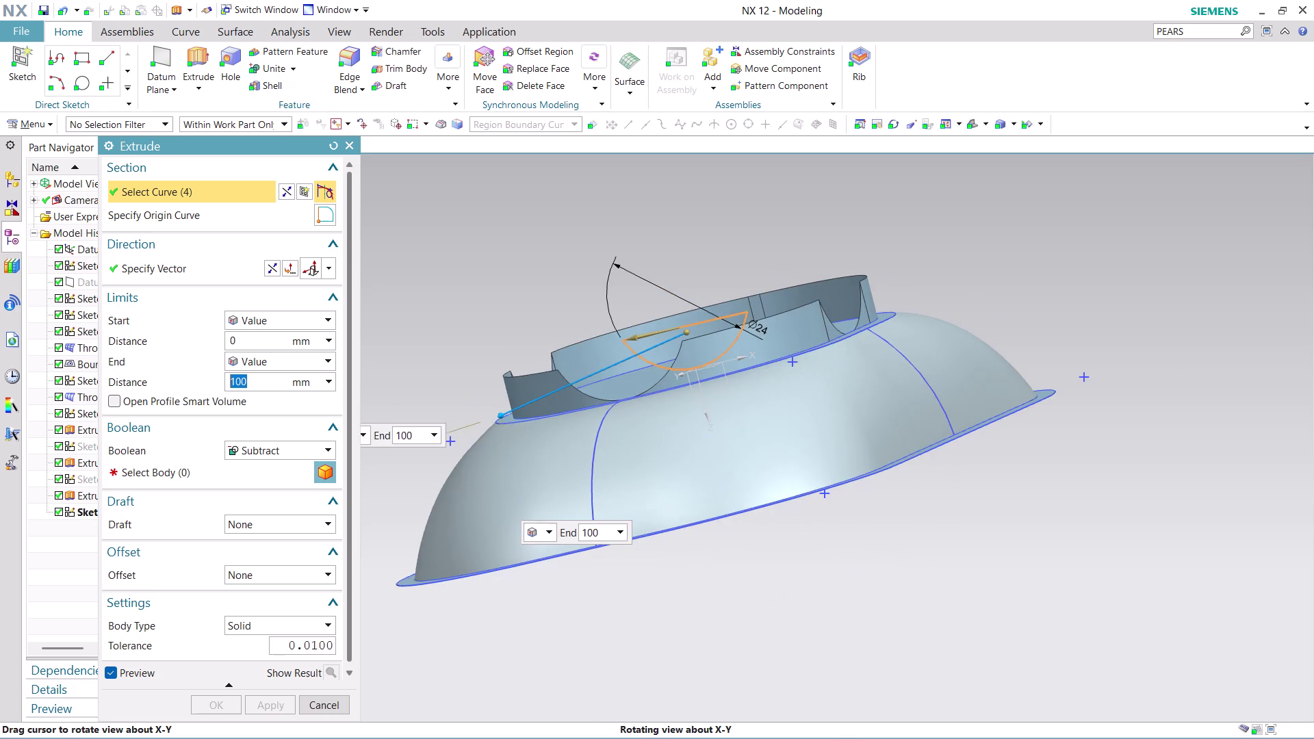
middle_drag(1000, 400, 923, 437)
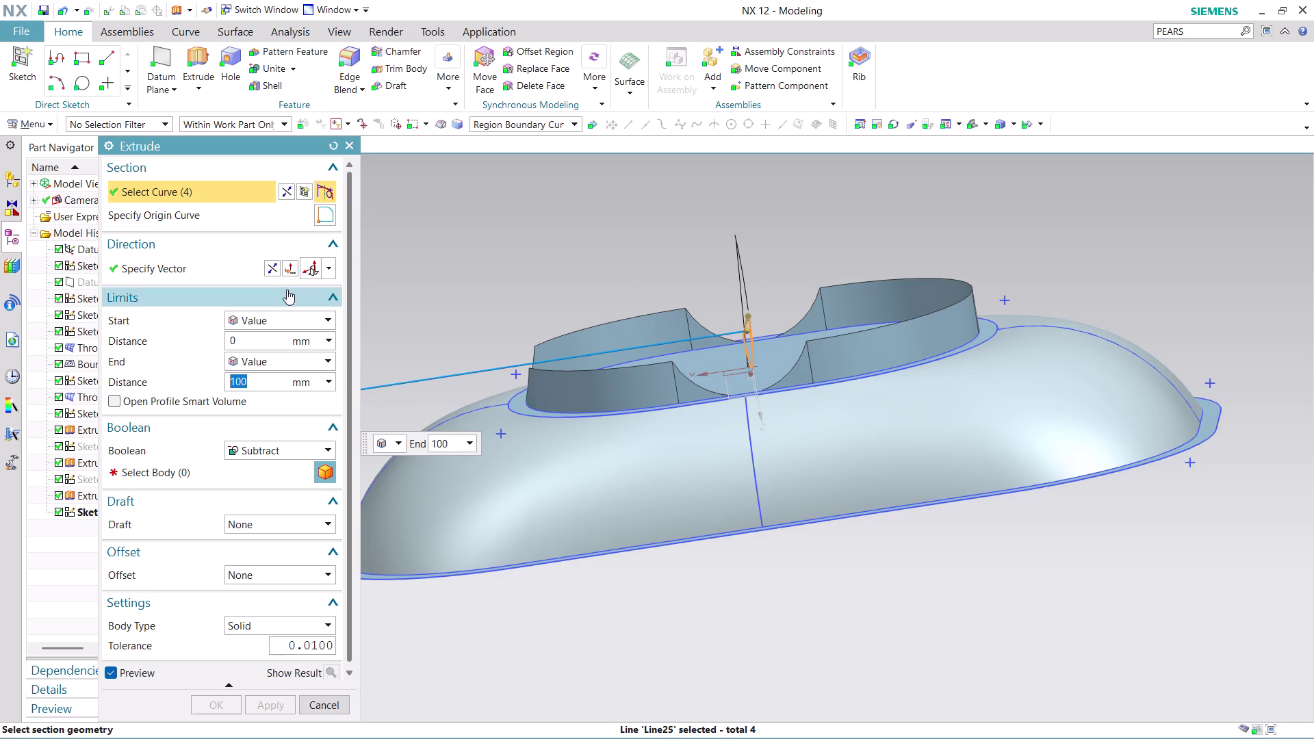
click(284, 190)
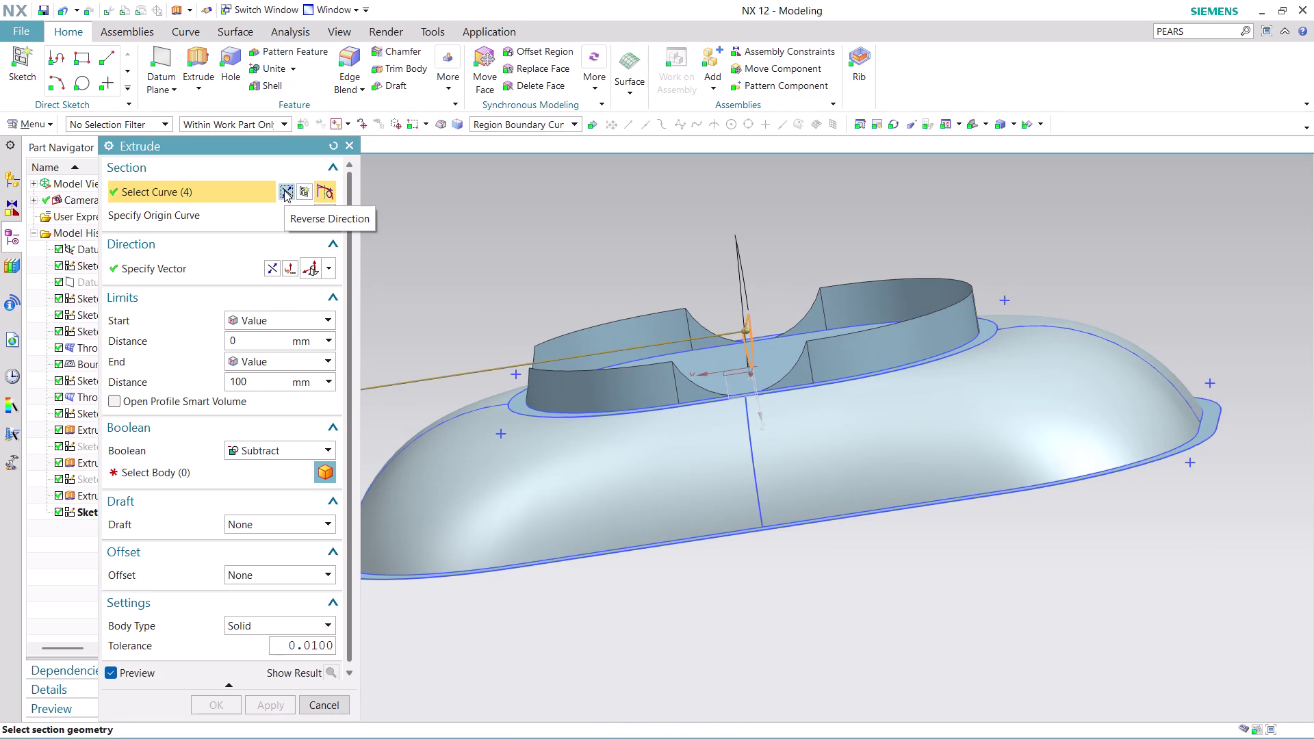
click(284, 190)
click(284, 190)
click(270, 265)
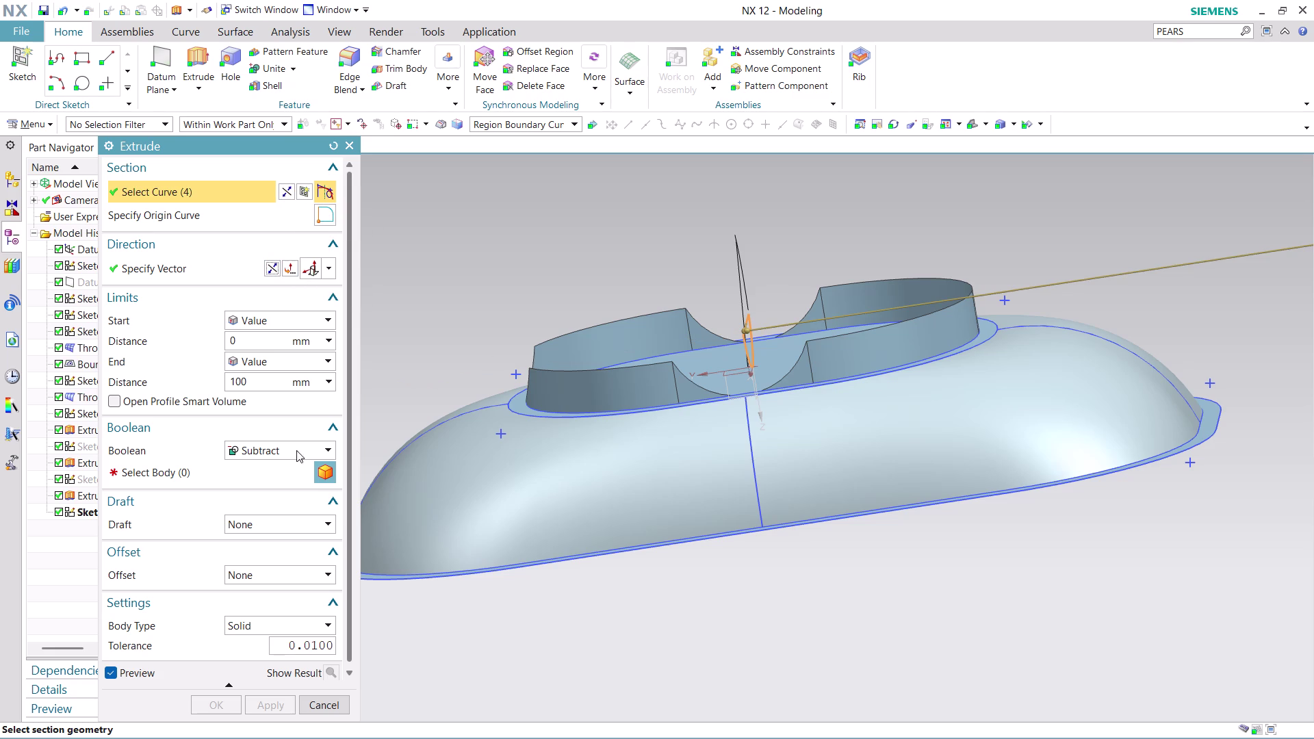
click(211, 467)
click(918, 338)
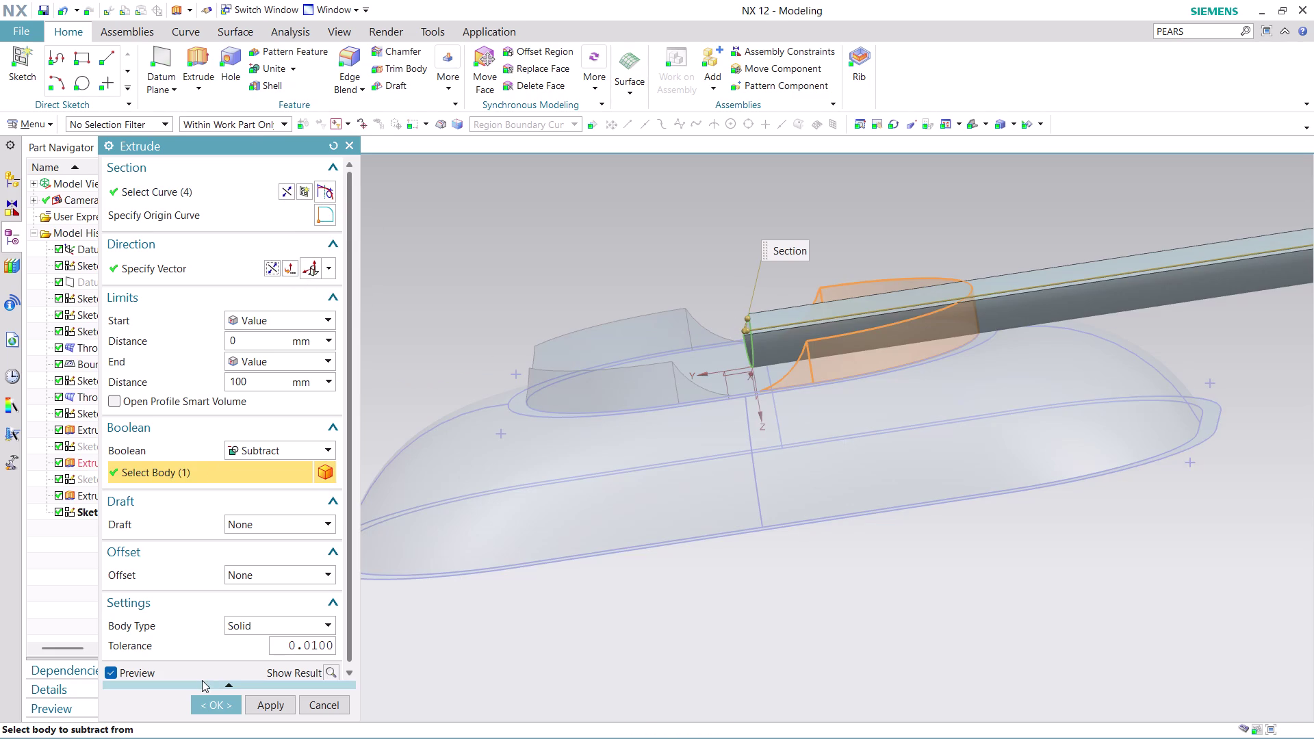
click(211, 701)
scroll(down, 3)
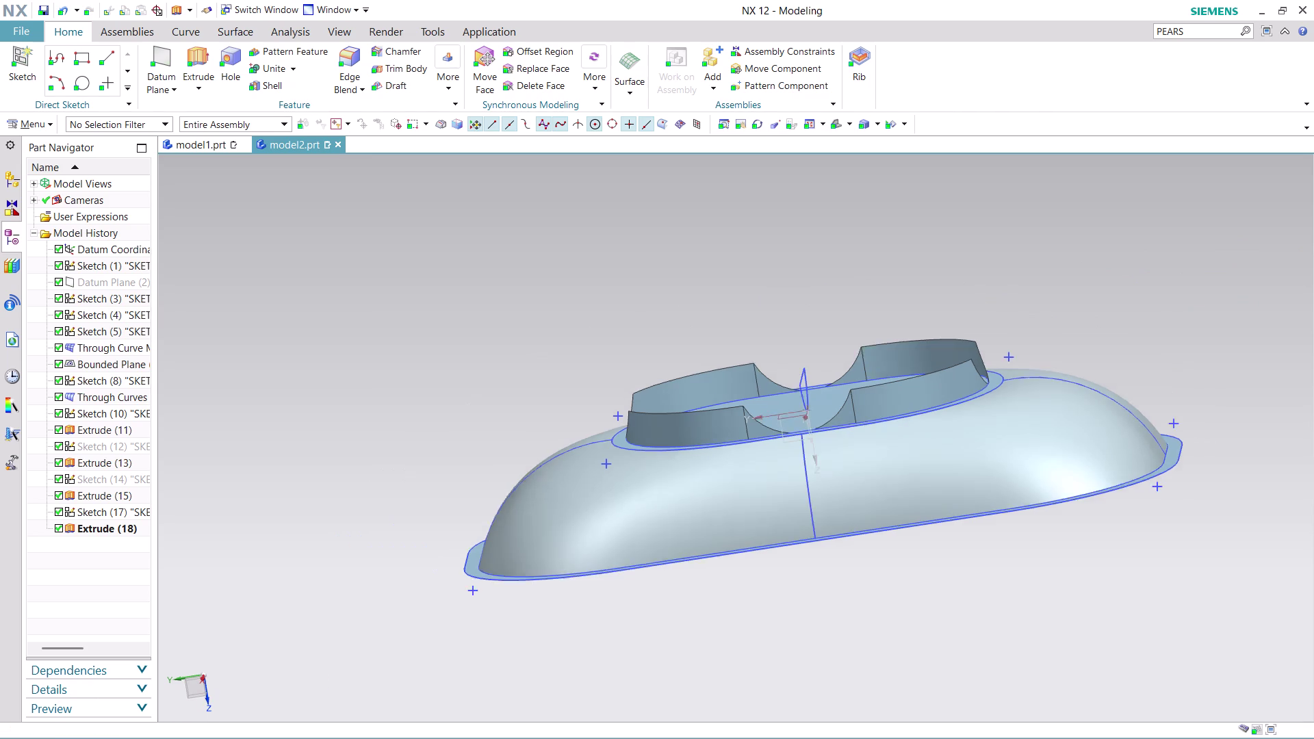
Hide the notch sketch, Sketch (17).
scroll(down, 3)
middle_drag(1029, 586, 849, 381)
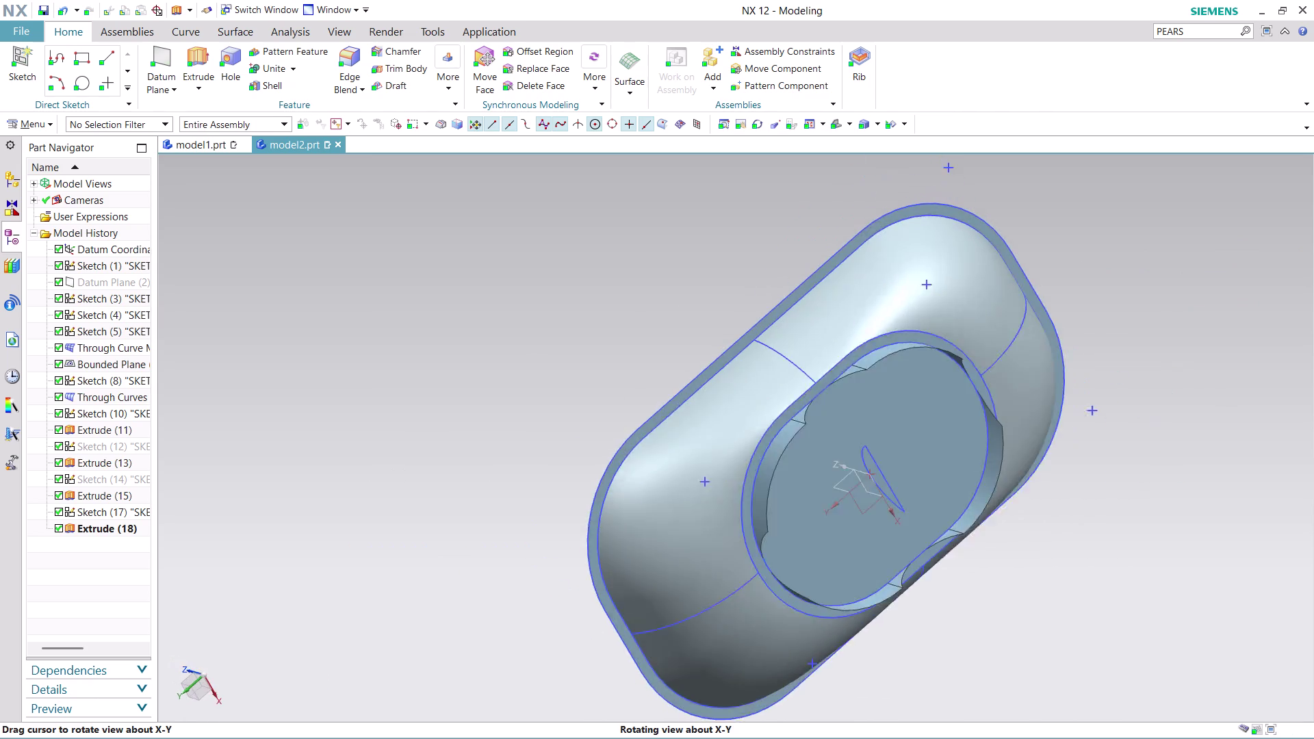
middle_drag(850, 381, 840, 372)
right_click(881, 476)
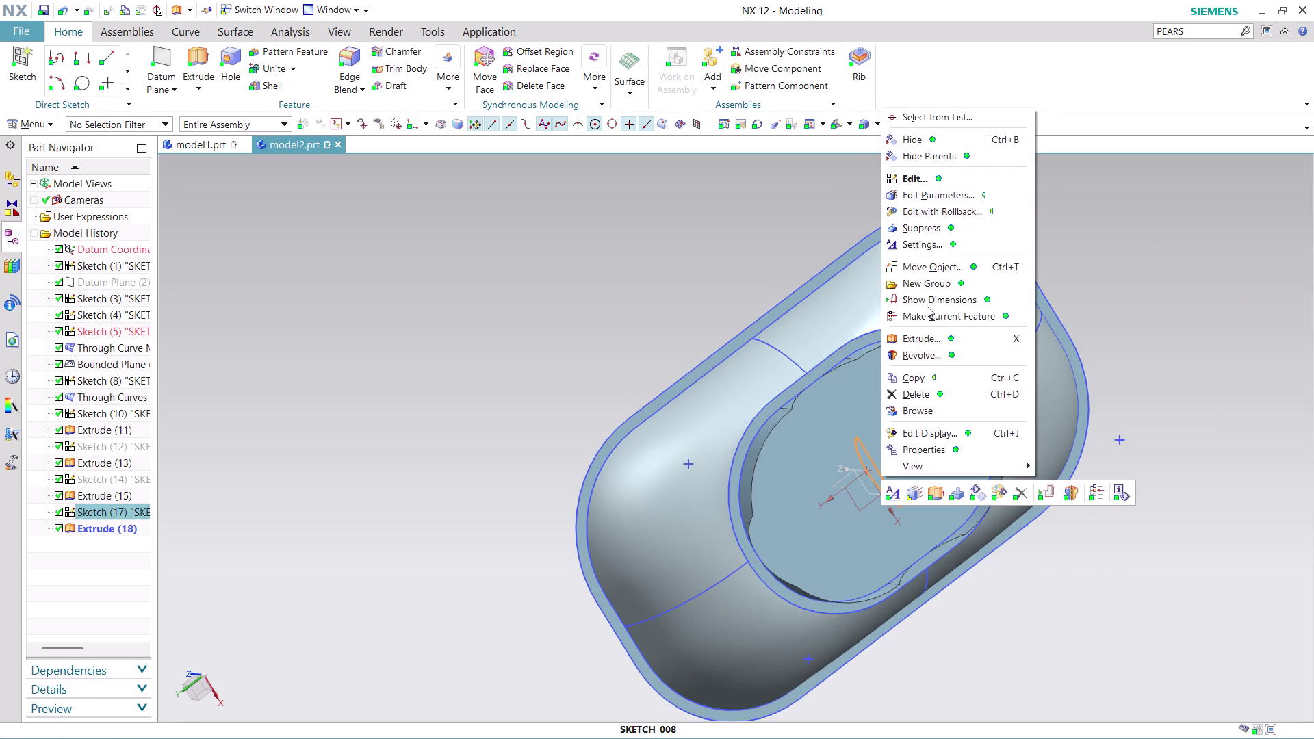
click(944, 139)
Orbit to look into the bowl and start Sketch in Task Environment from the menu.
middle_drag(1100, 280, 1136, 359)
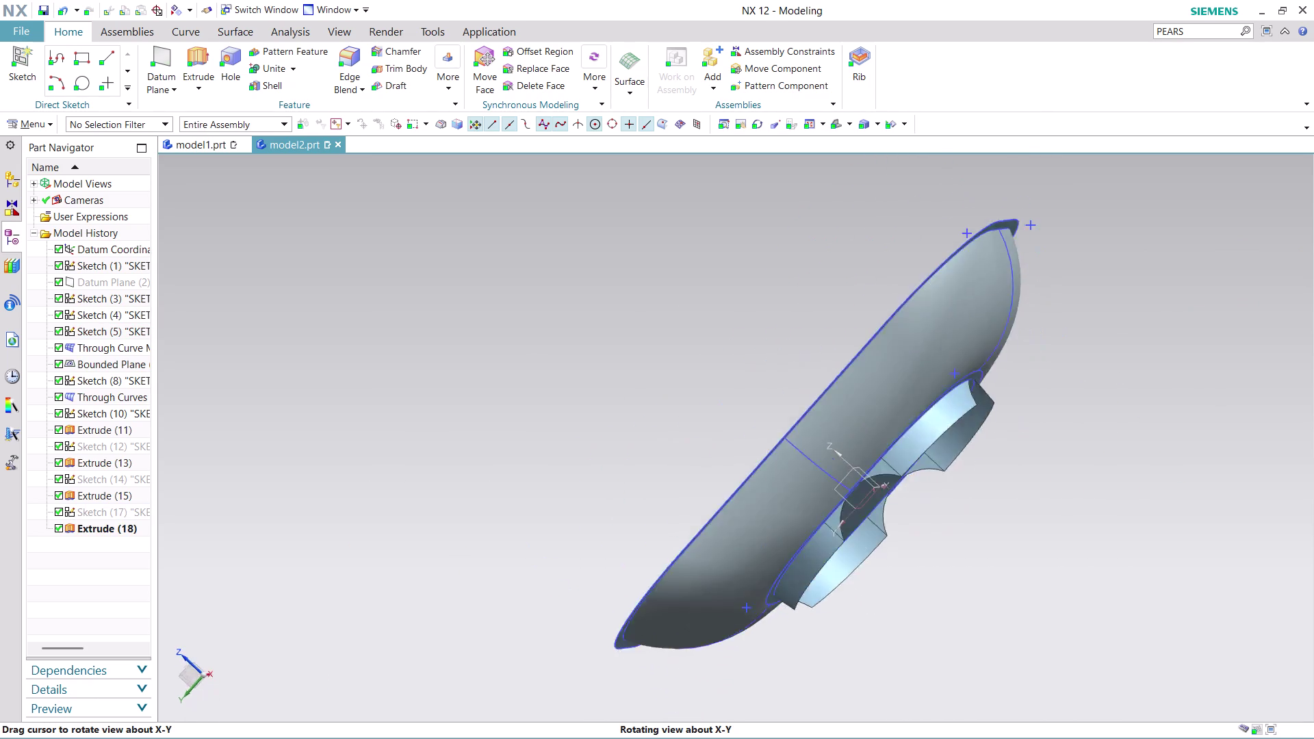
middle_drag(1136, 360, 826, 487)
click(49, 118)
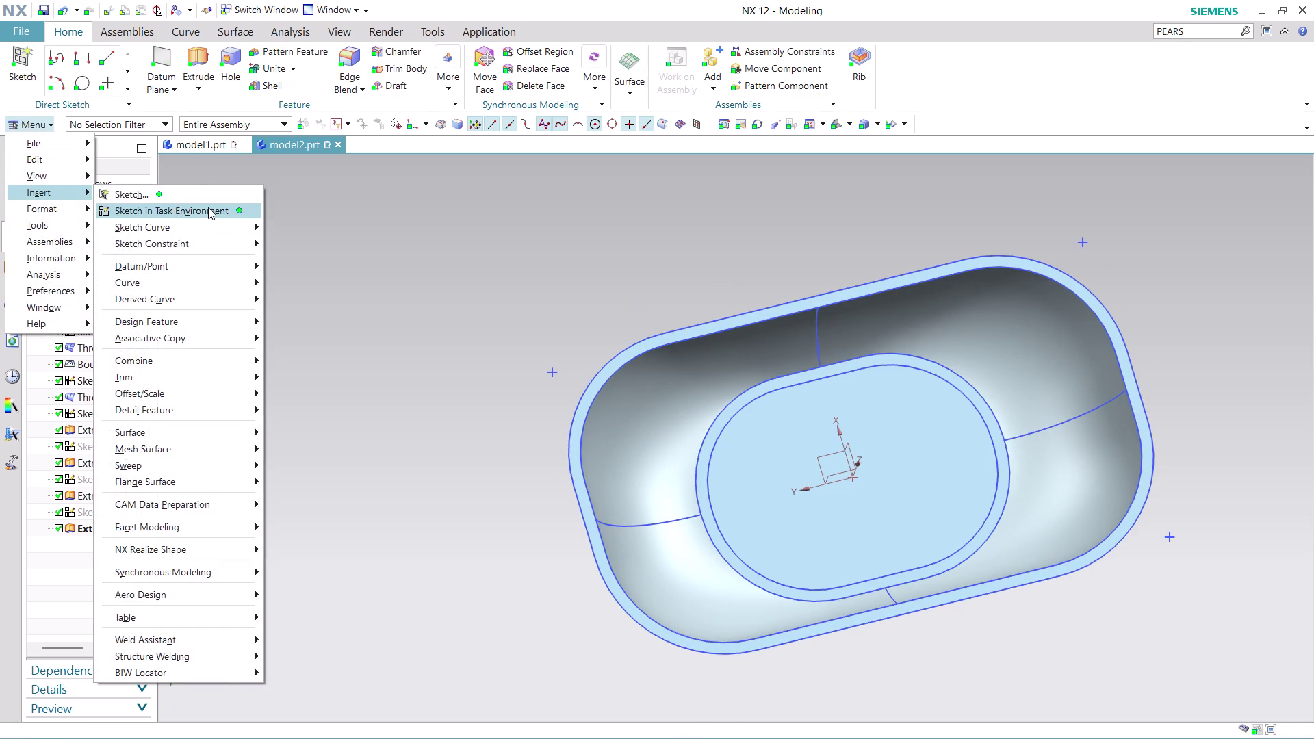
click(208, 208)
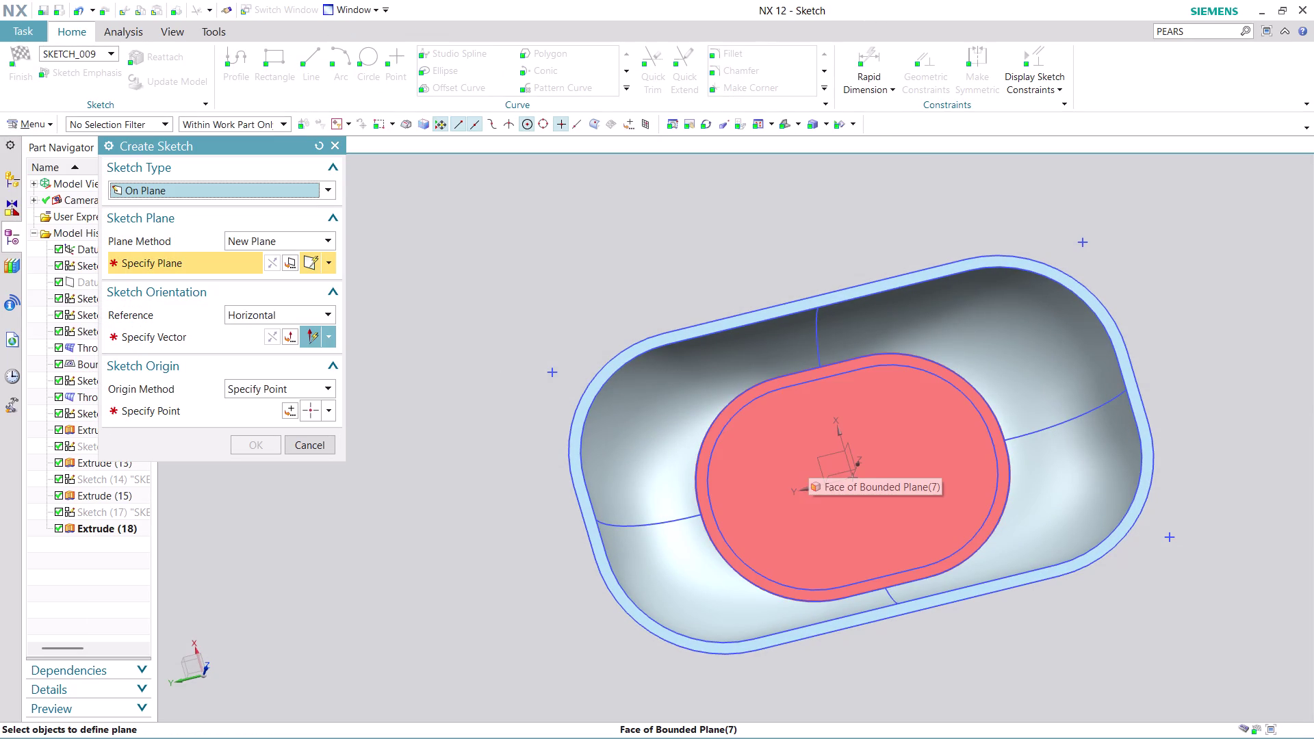
Place Sketch (18) on the inner bounded plane face with origin at the part centre.
click(809, 460)
click(214, 339)
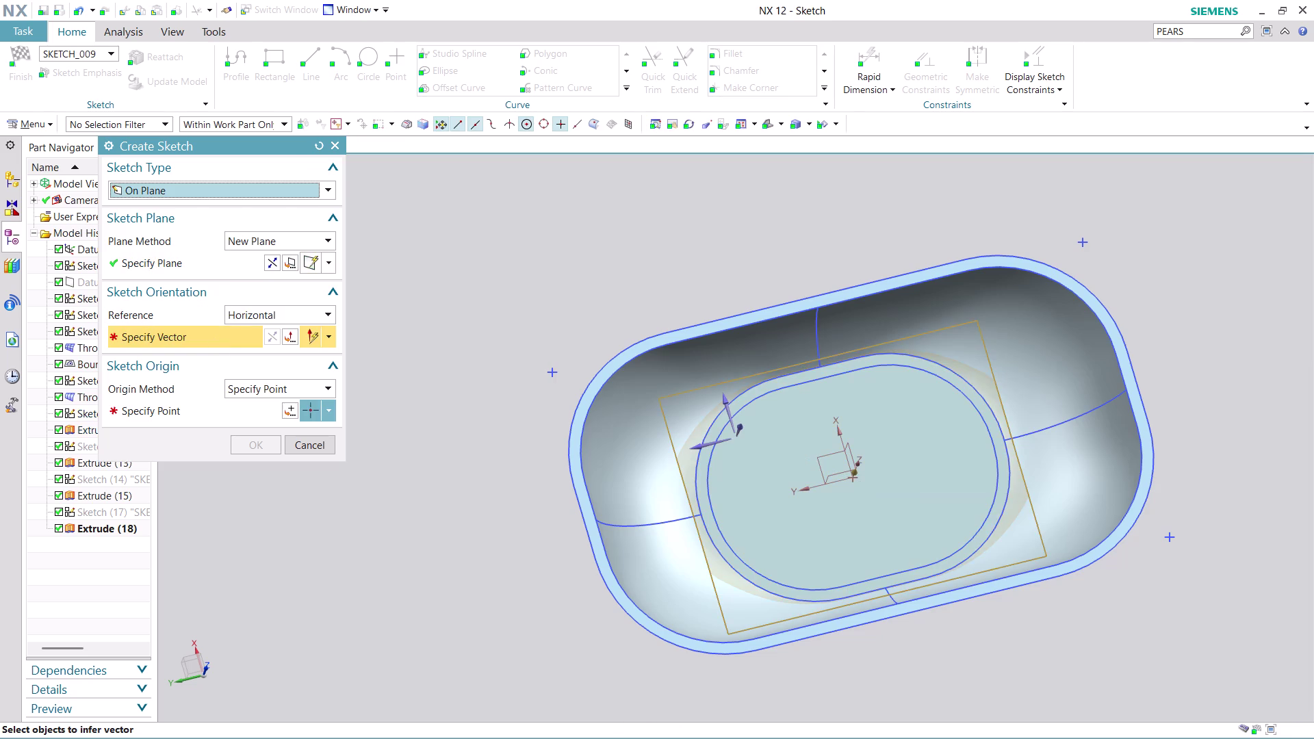
click(706, 445)
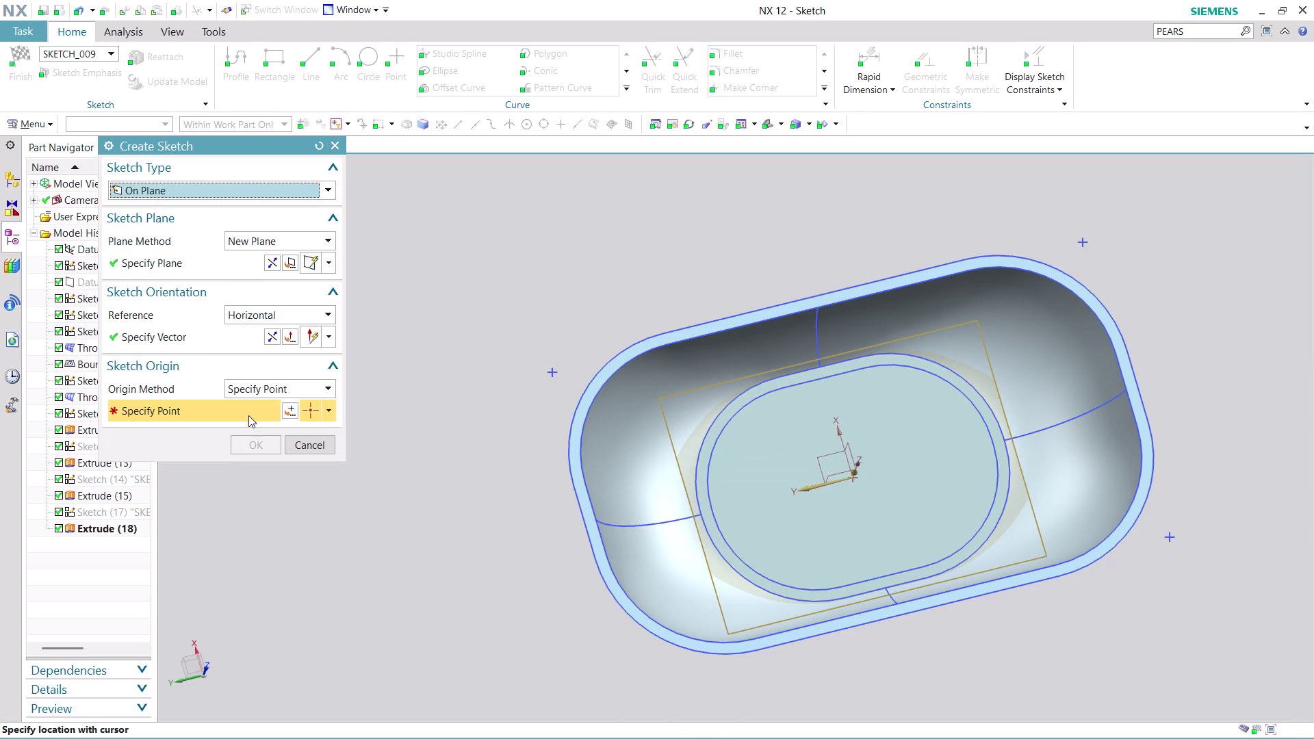
click(289, 411)
click(253, 430)
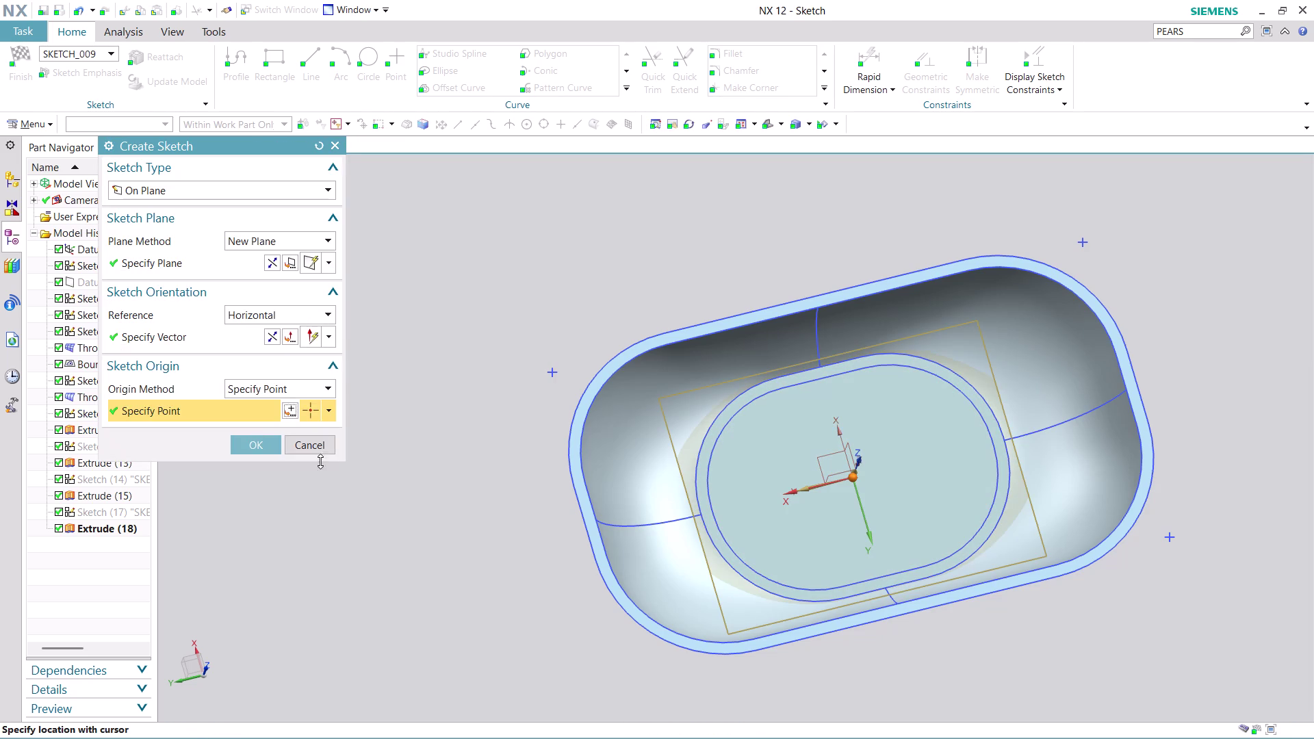
click(269, 449)
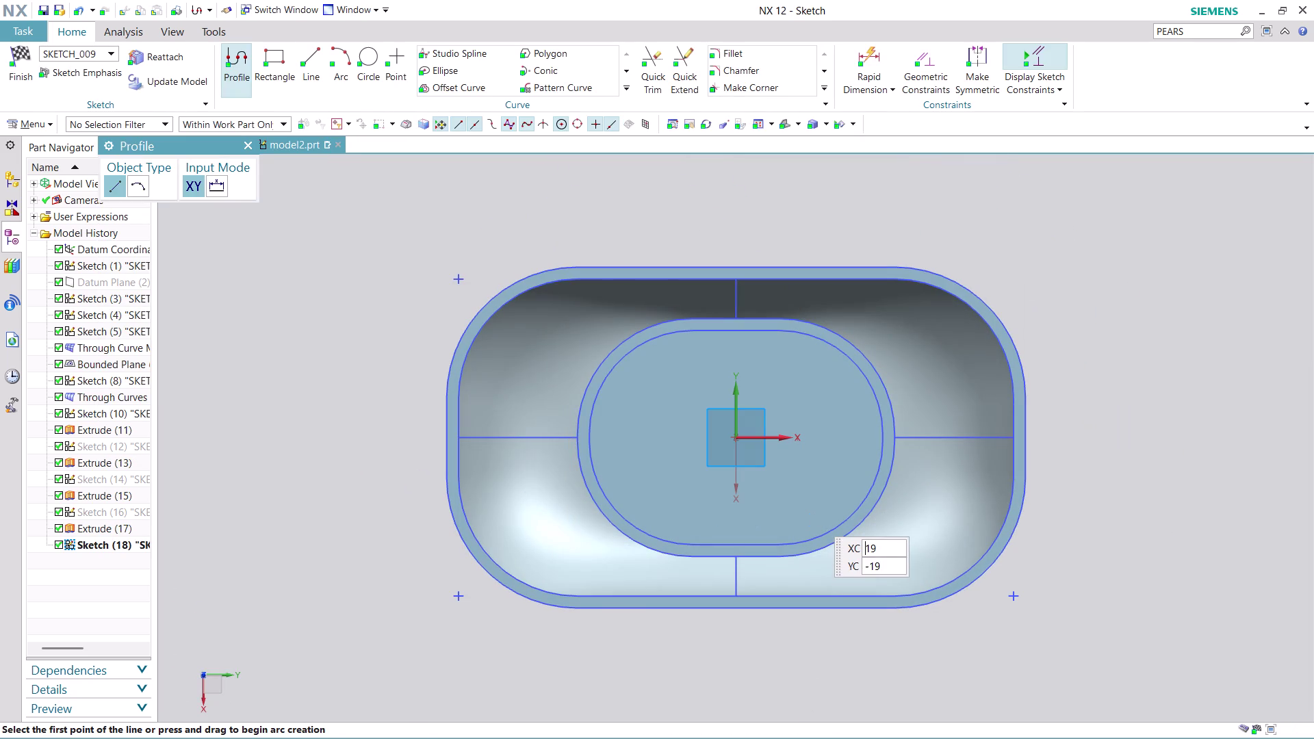
Start a long slot side with the line tool, then undo that attempt.
scroll(down, 3)
scroll(up, 3)
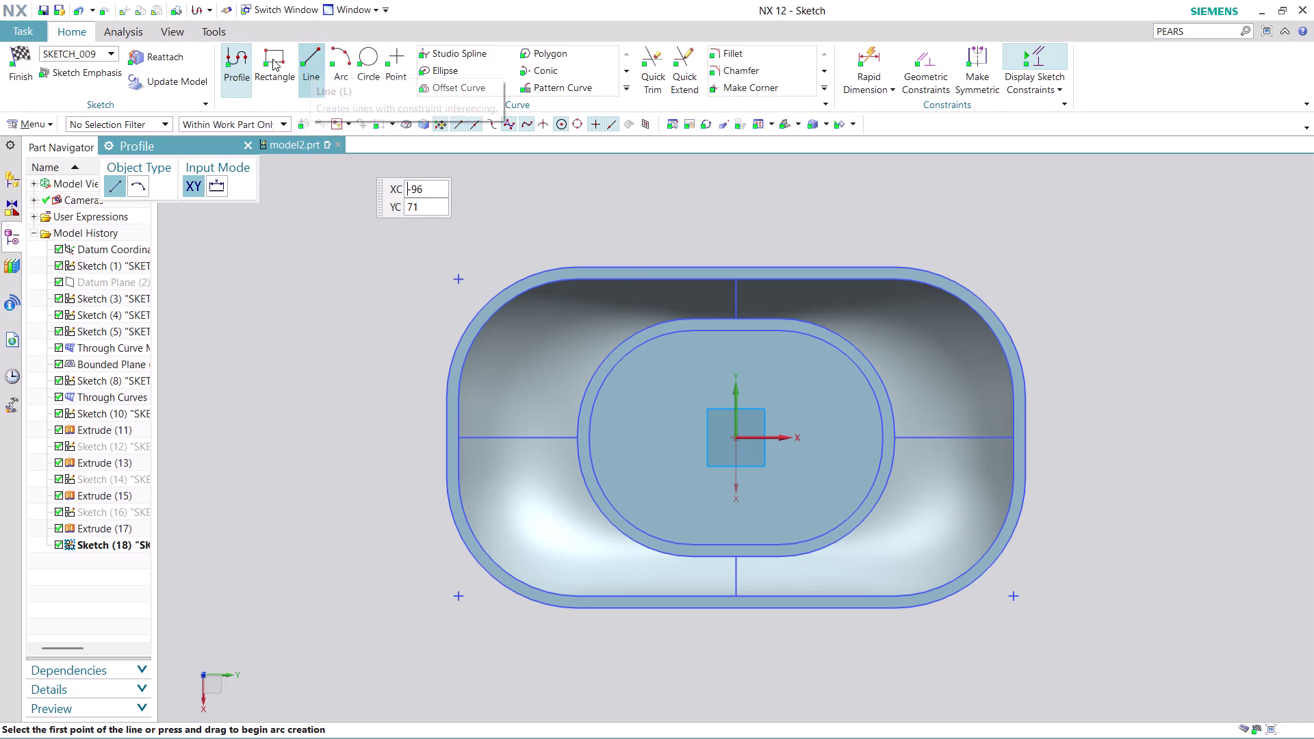
click(239, 61)
click(637, 363)
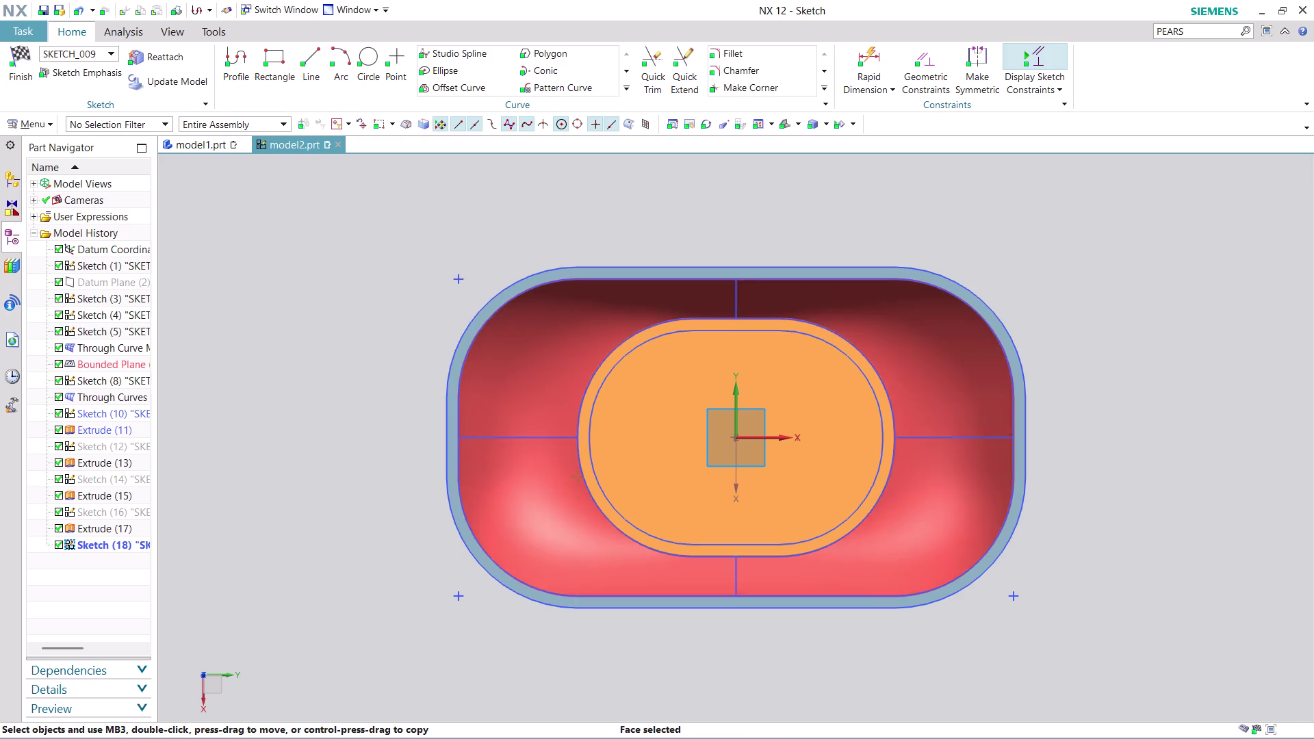
click(244, 54)
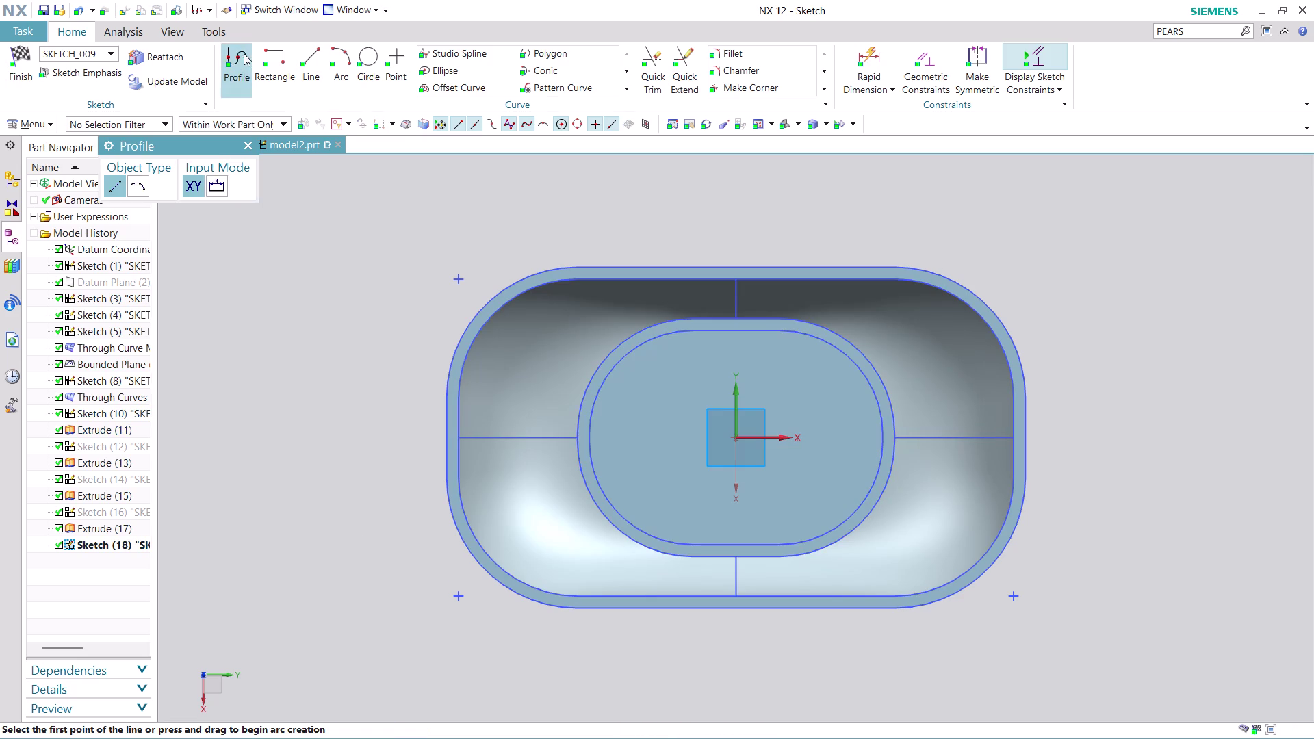
click(627, 373)
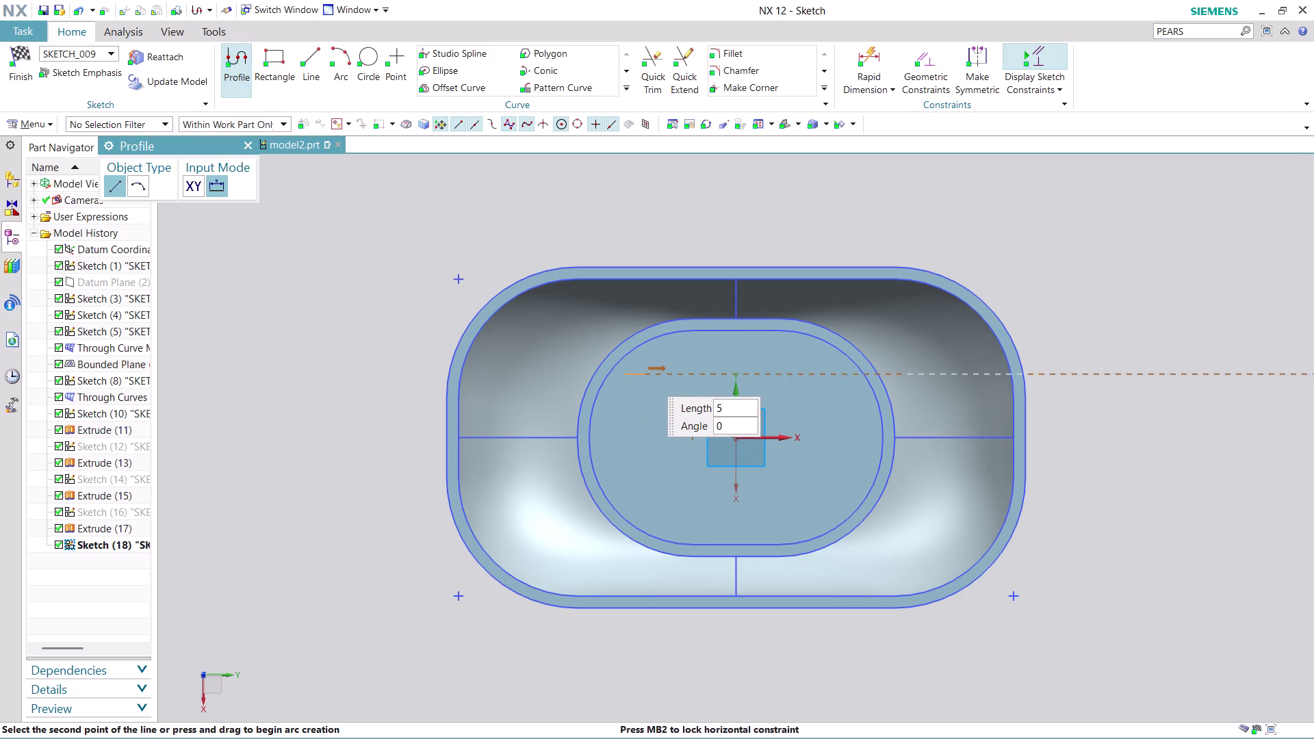
click(661, 376)
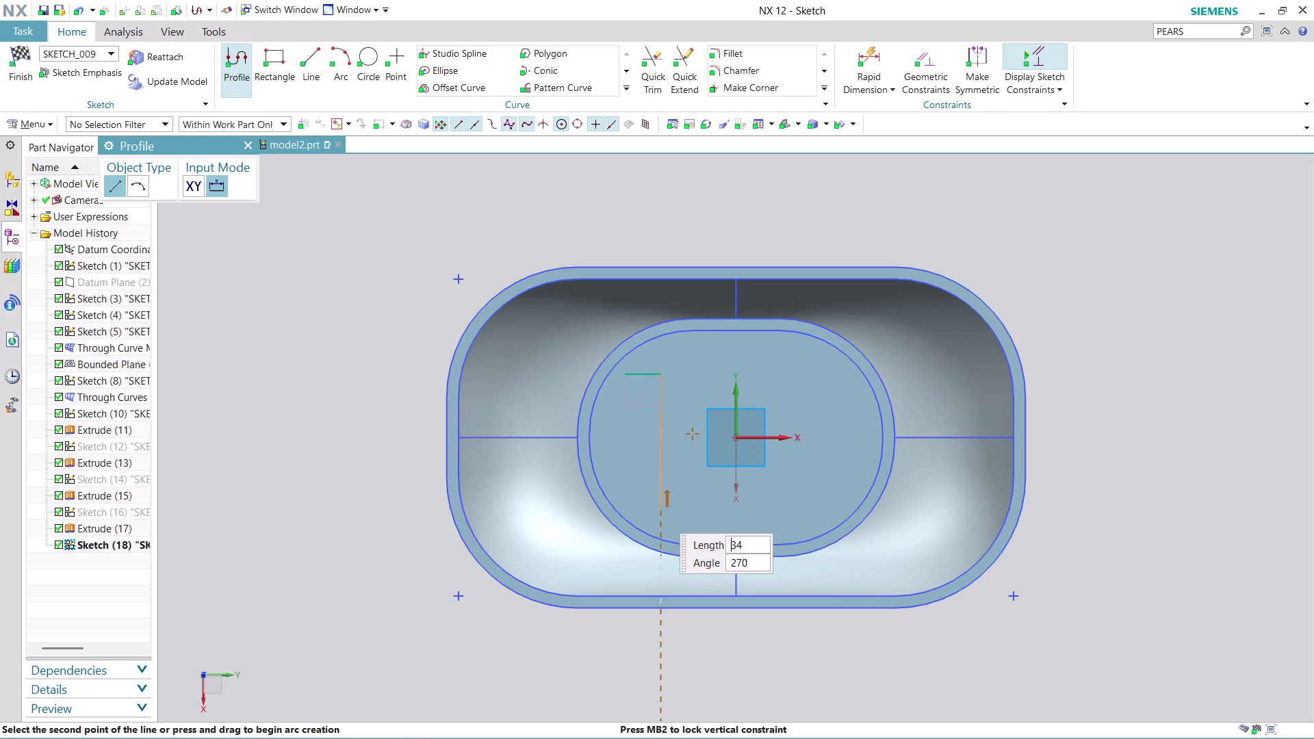
click(659, 527)
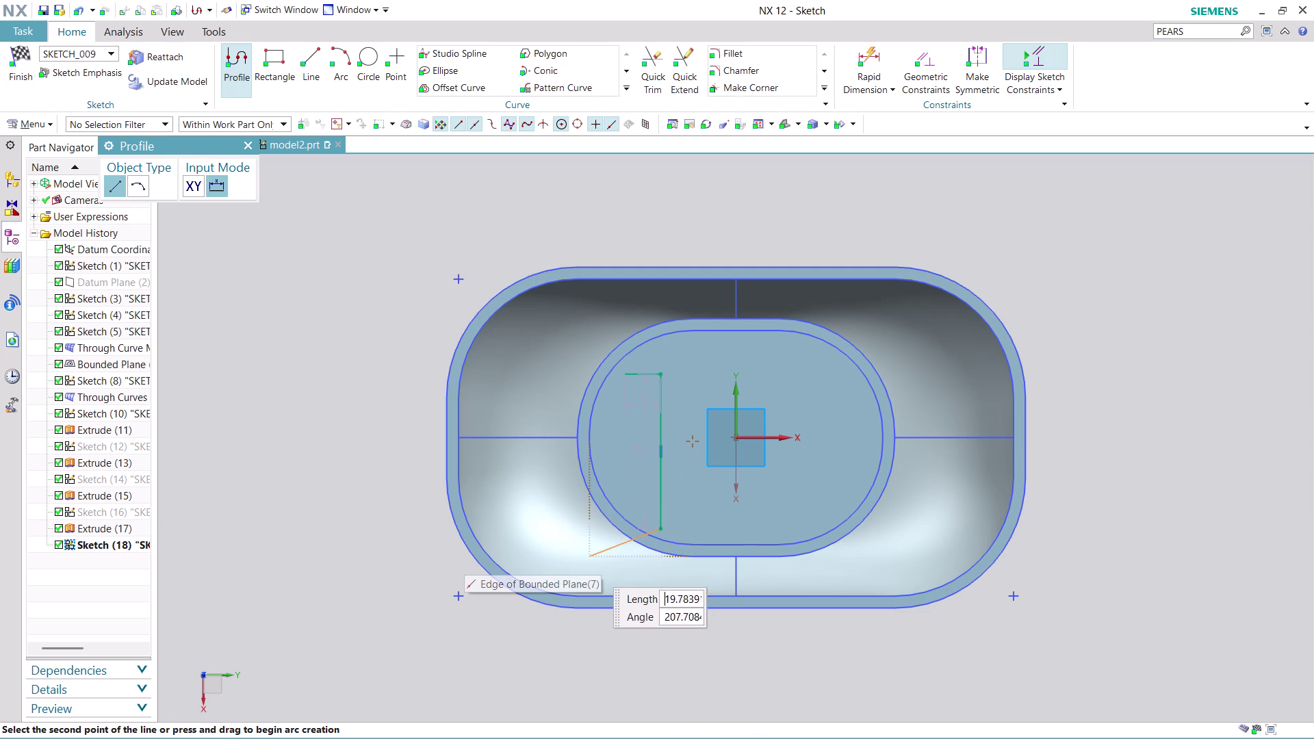
key(ctrl+z)
key(ctrl+z)
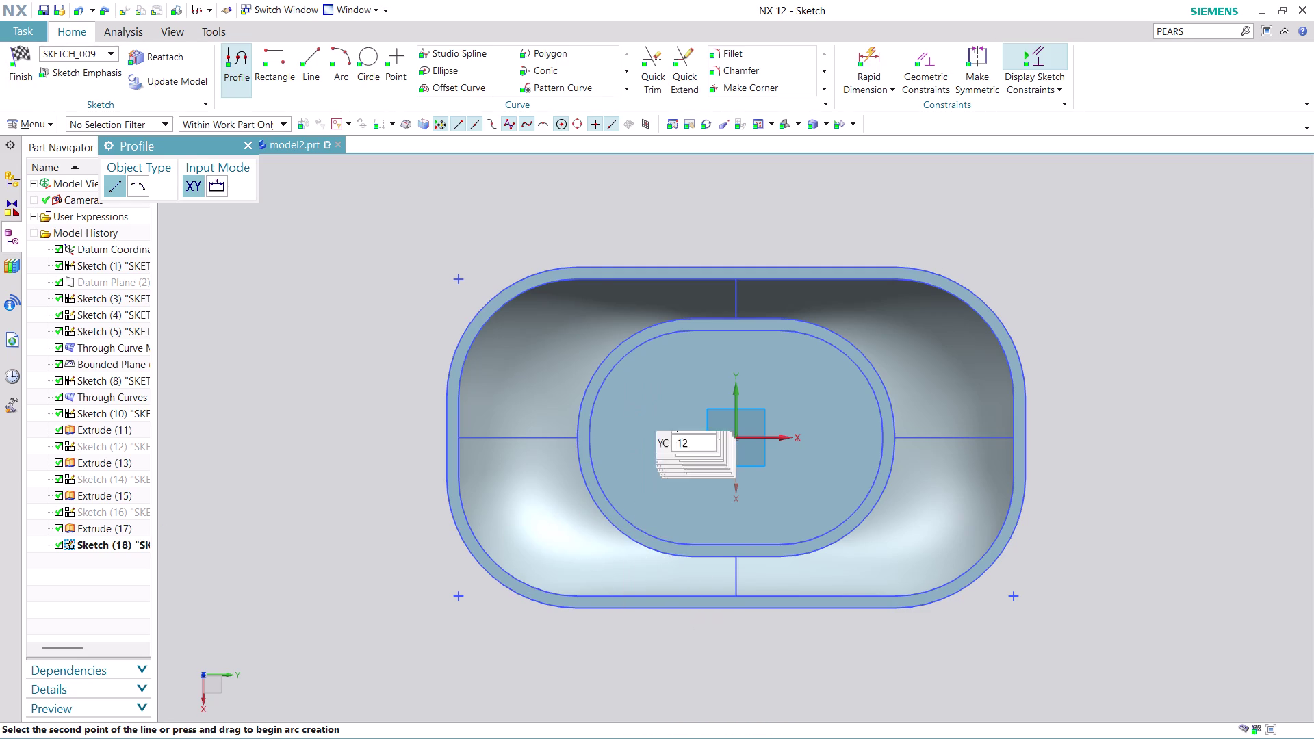
Draw a closed narrow rectangular slot outline left of the origin, then exit the tool.
click(647, 368)
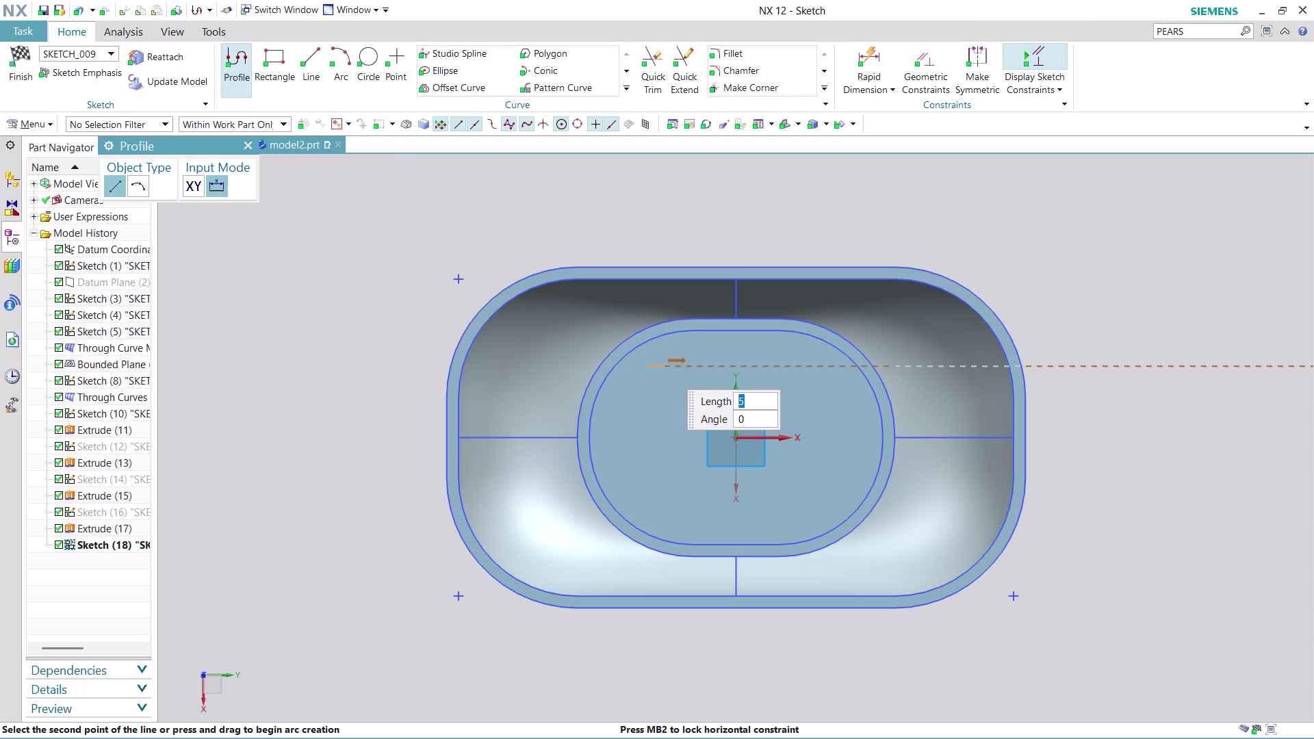
click(665, 367)
click(667, 491)
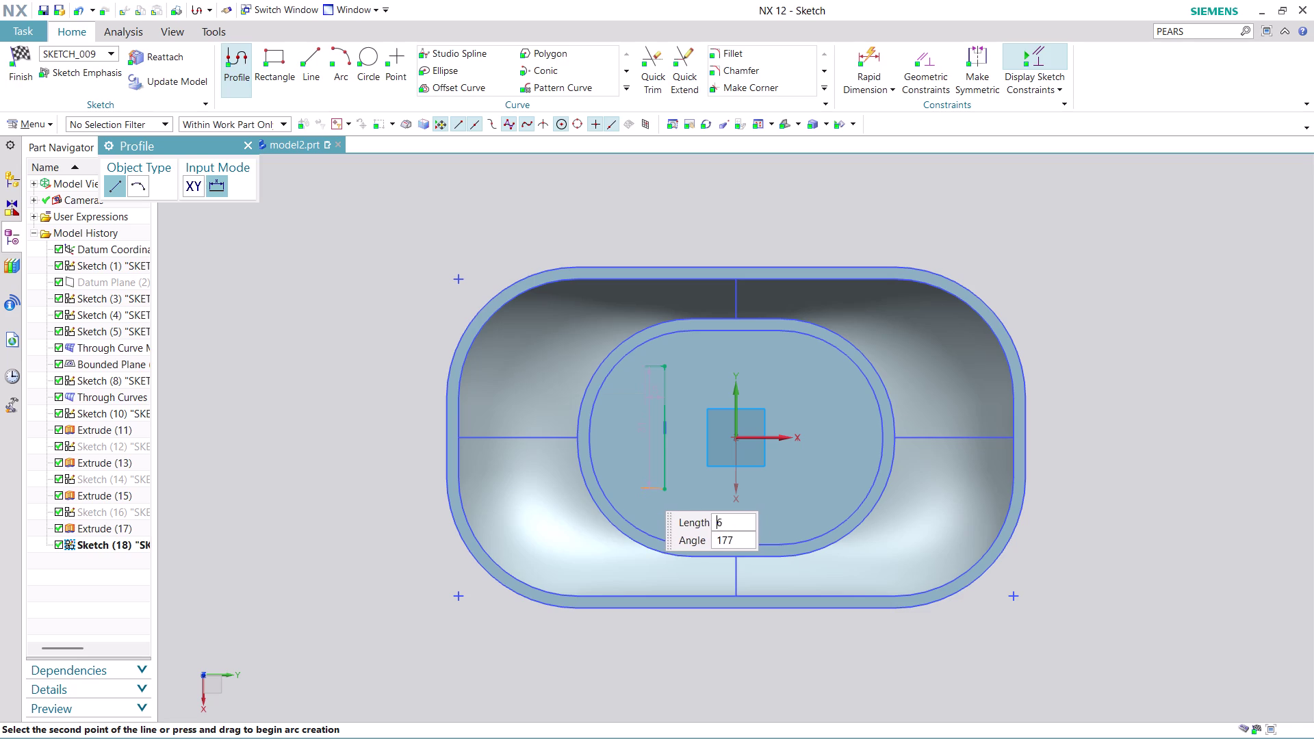
click(644, 490)
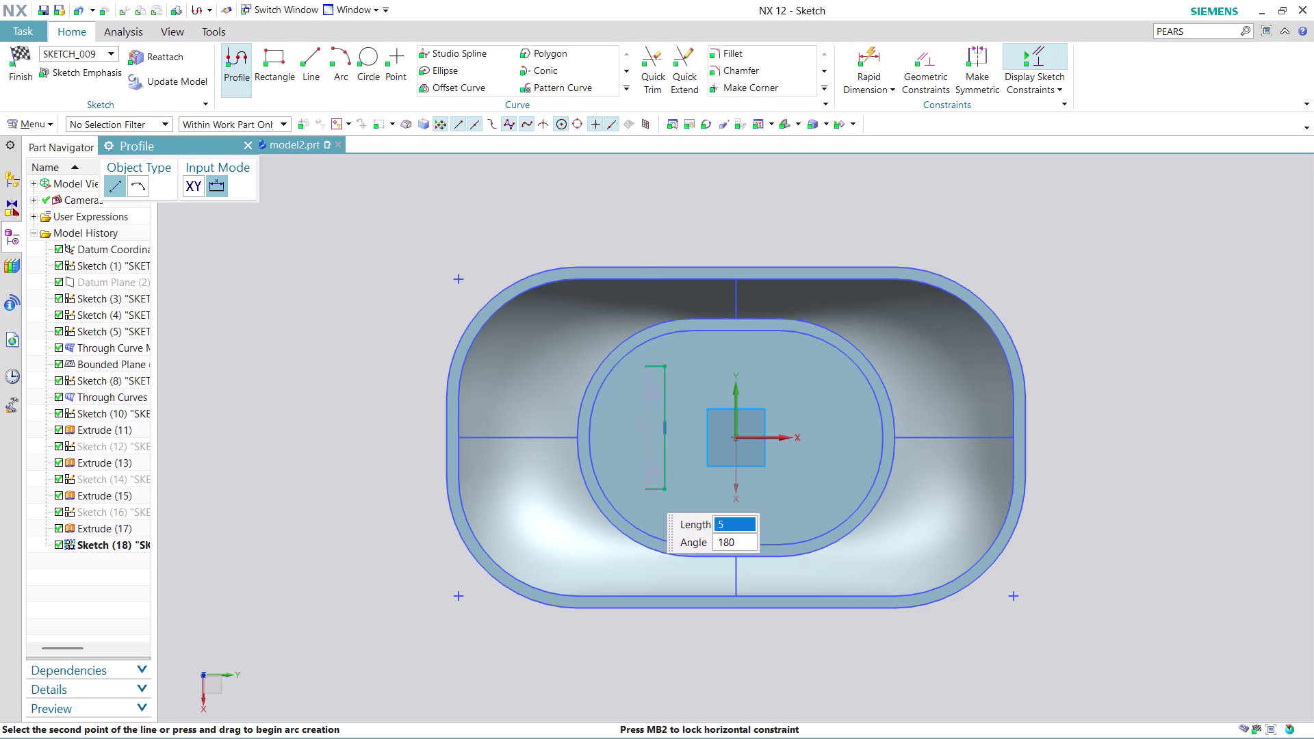
click(644, 367)
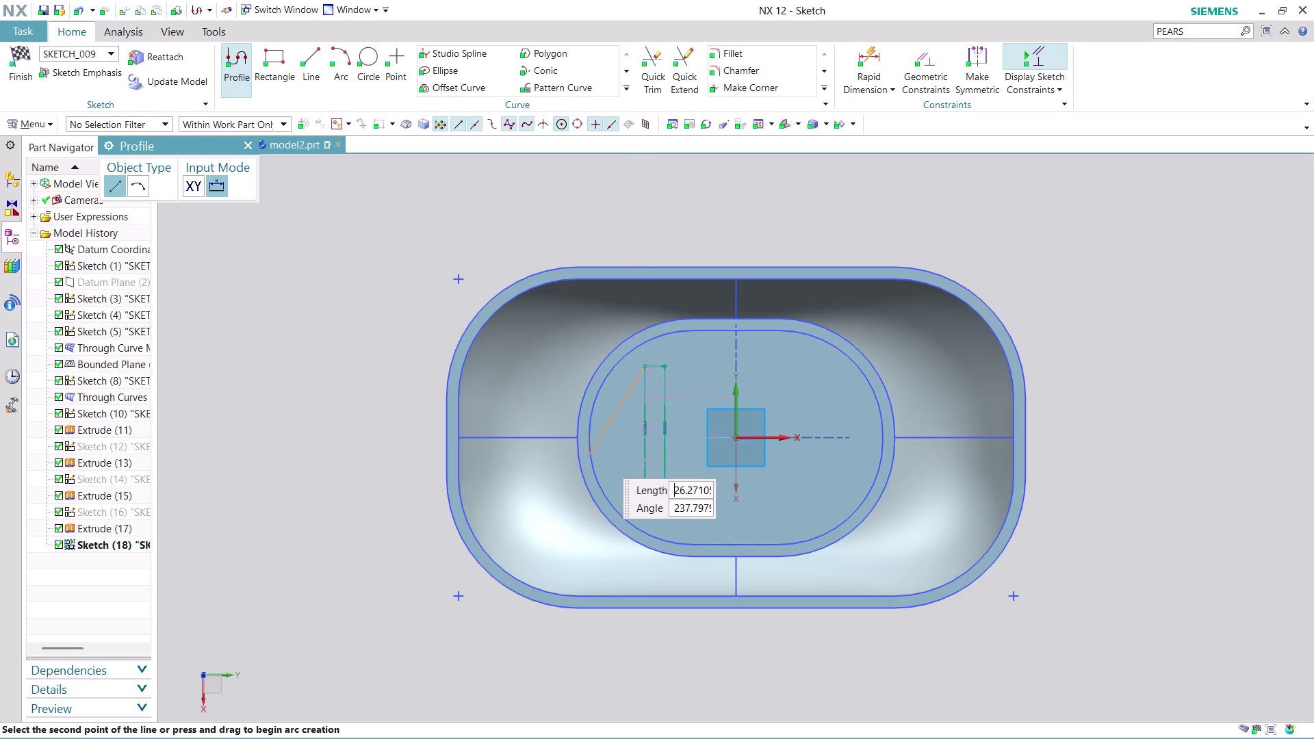
key(Escape)
key(Escape)
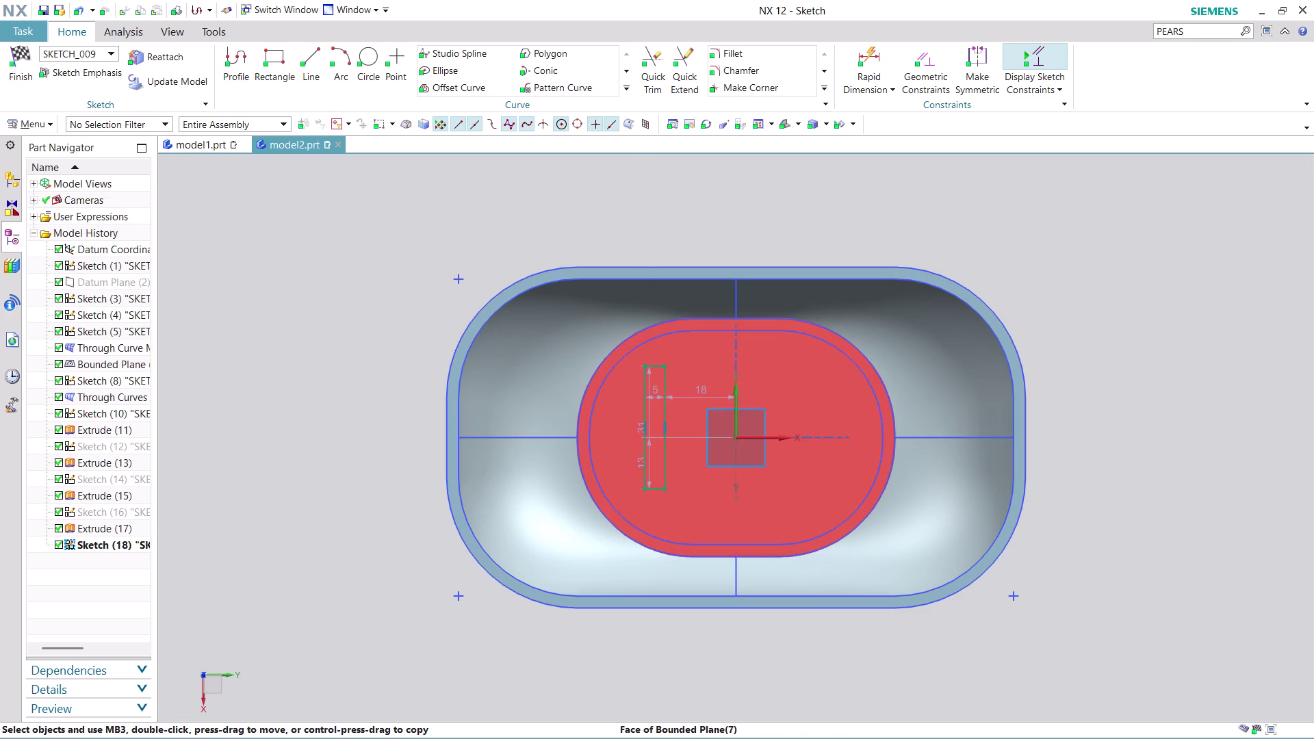
Move the 18 horizontal offset dimension above the bowl and change it to 20.
key(Escape)
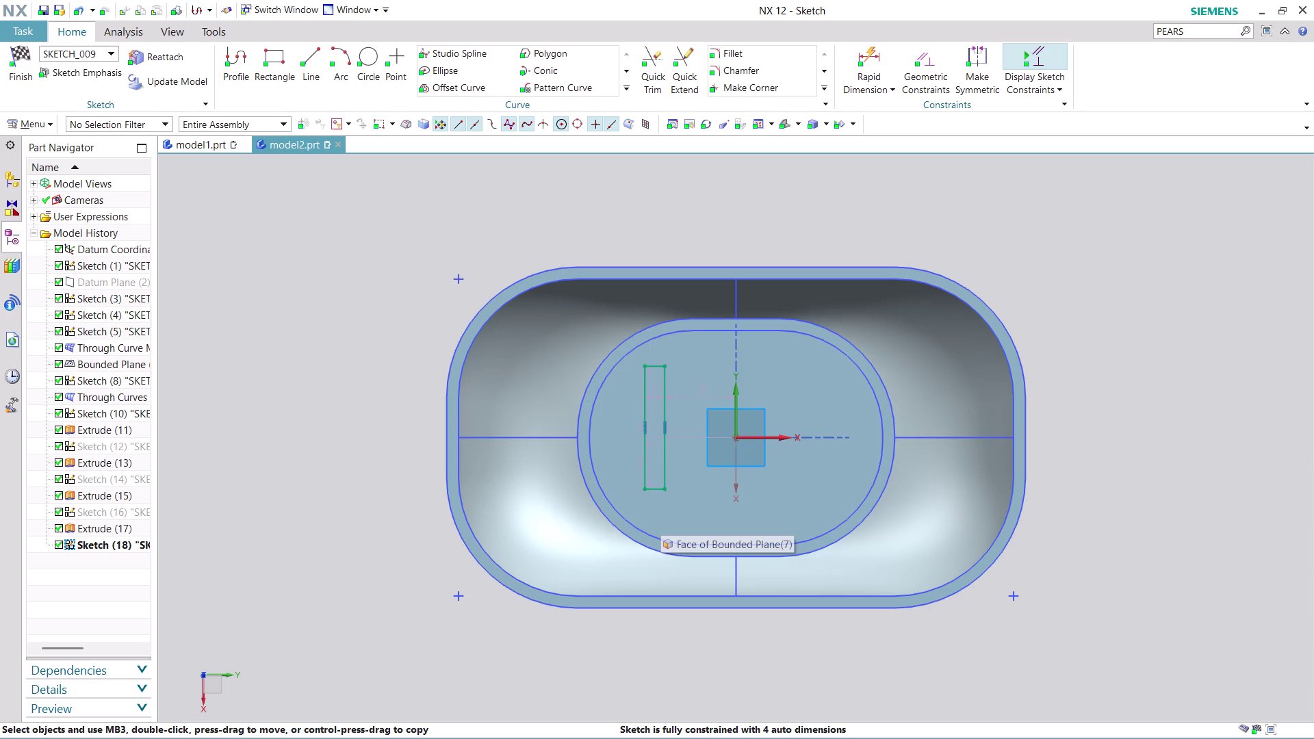
key(Escape)
key(Escape)
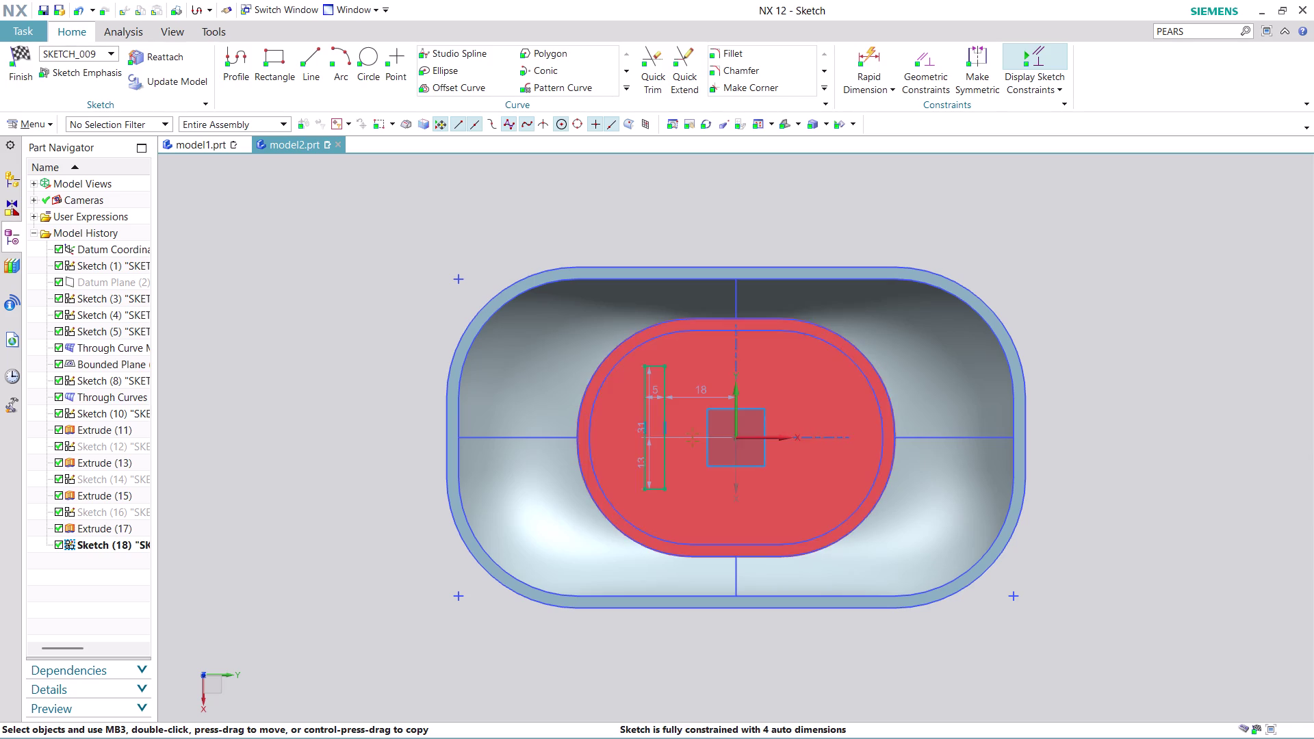
drag(702, 393, 653, 214)
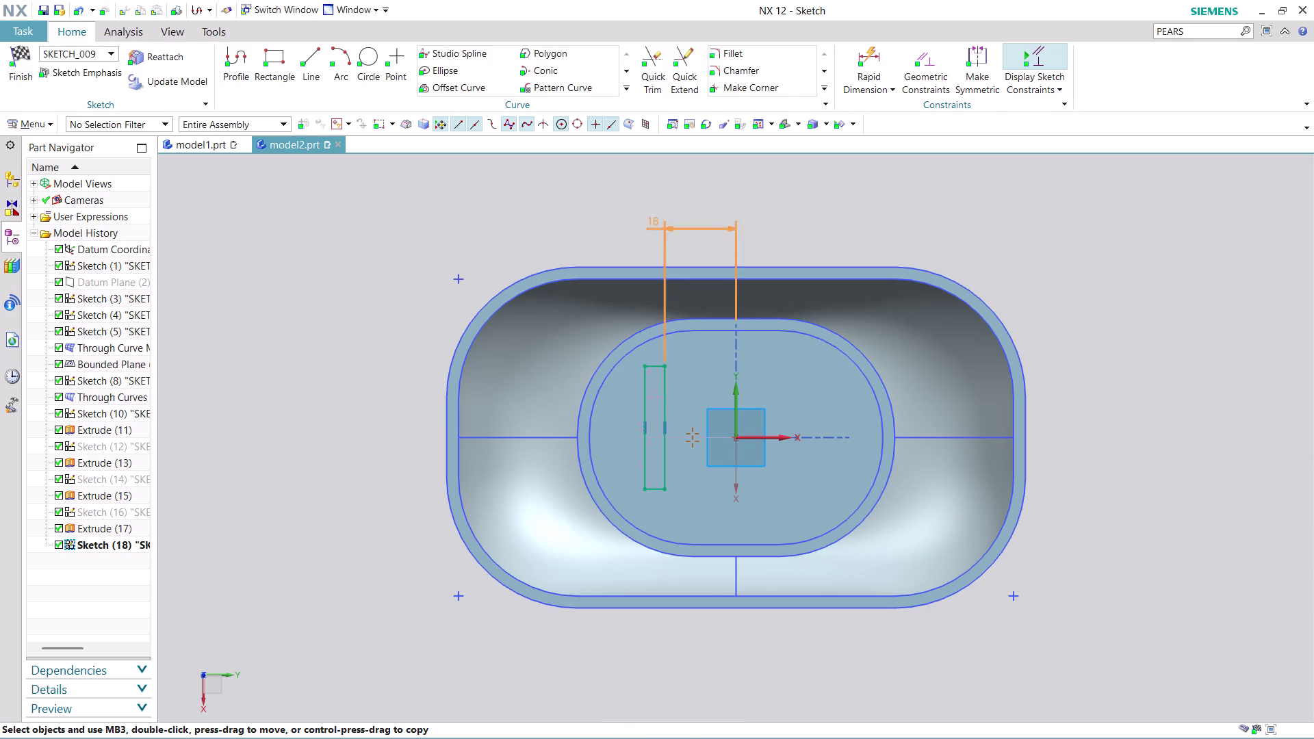
drag(653, 214, 671, 185)
double_click(696, 192)
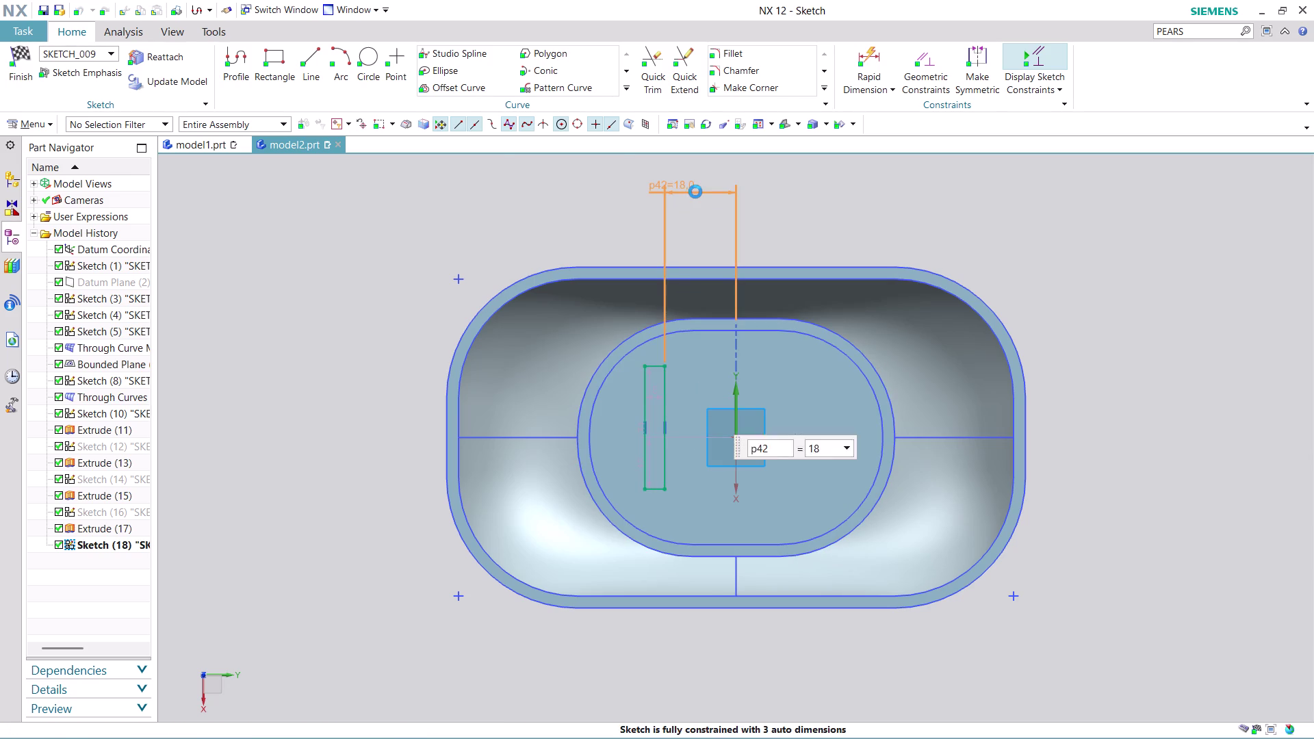
text(20)
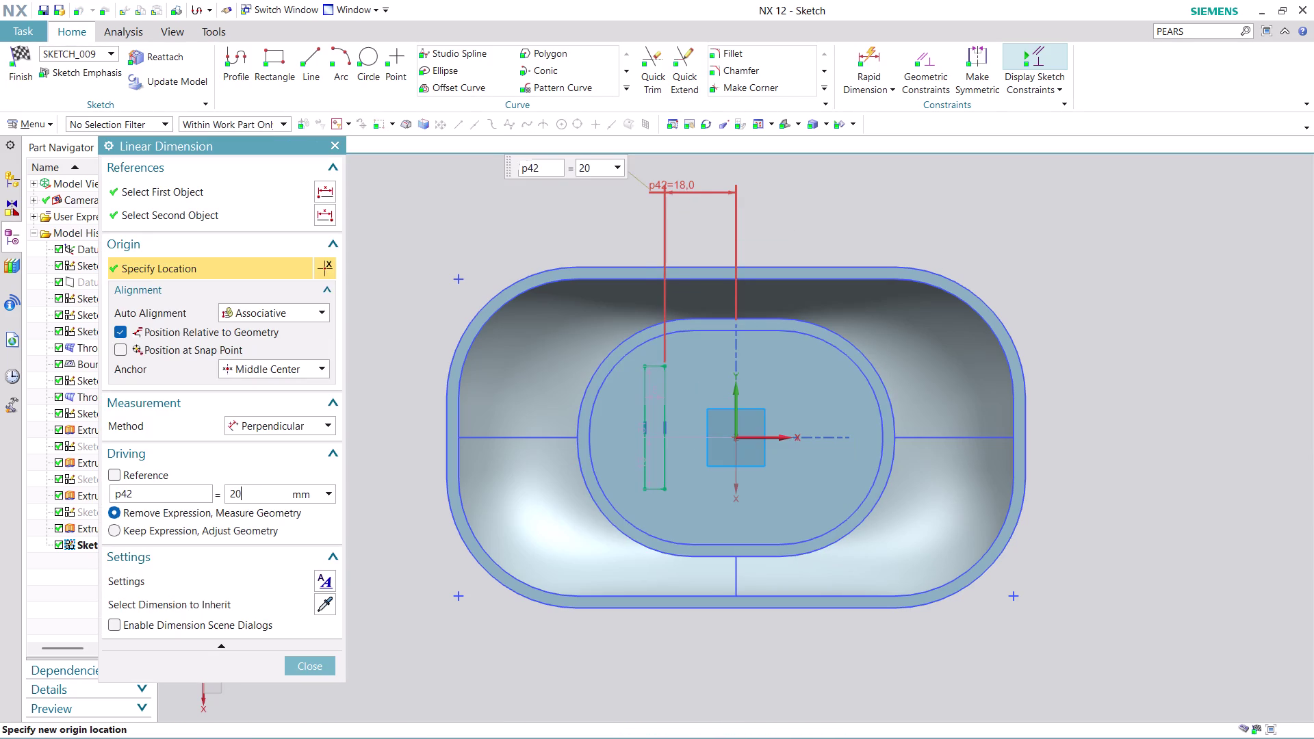
key(Return)
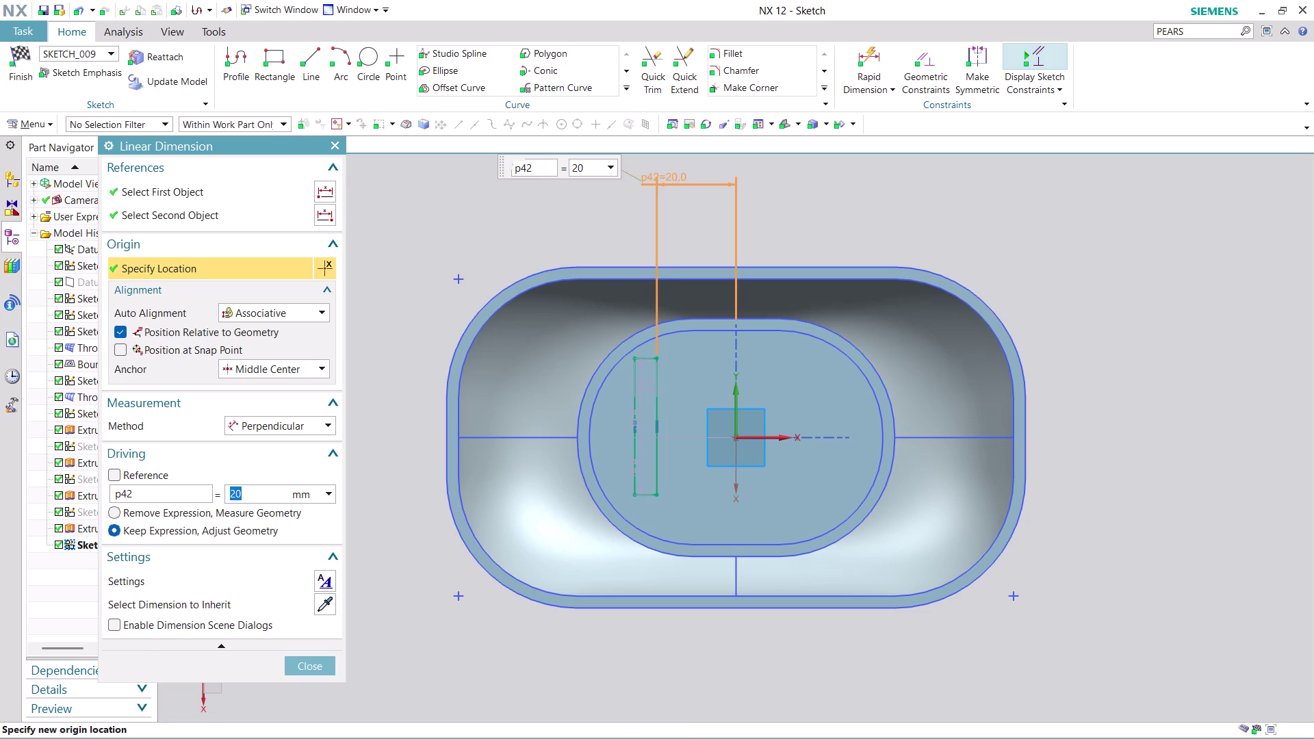
click(314, 669)
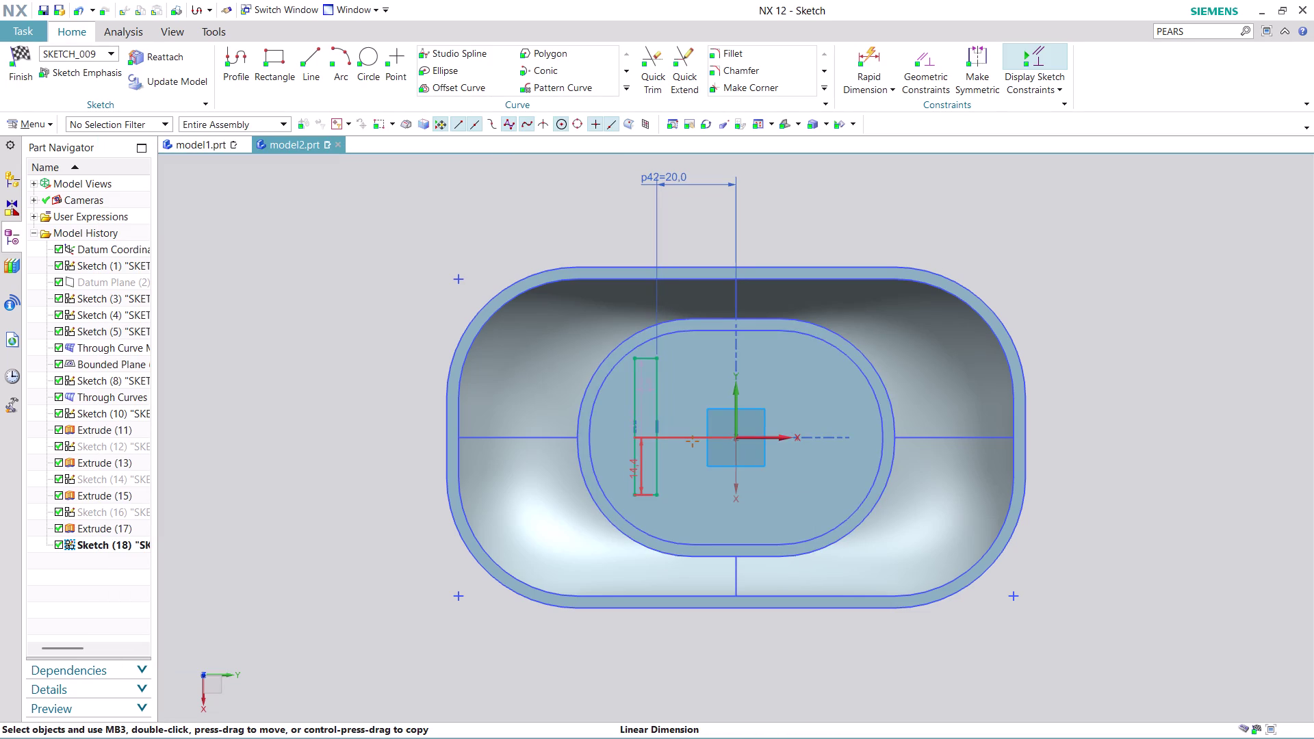
drag(643, 458, 415, 480)
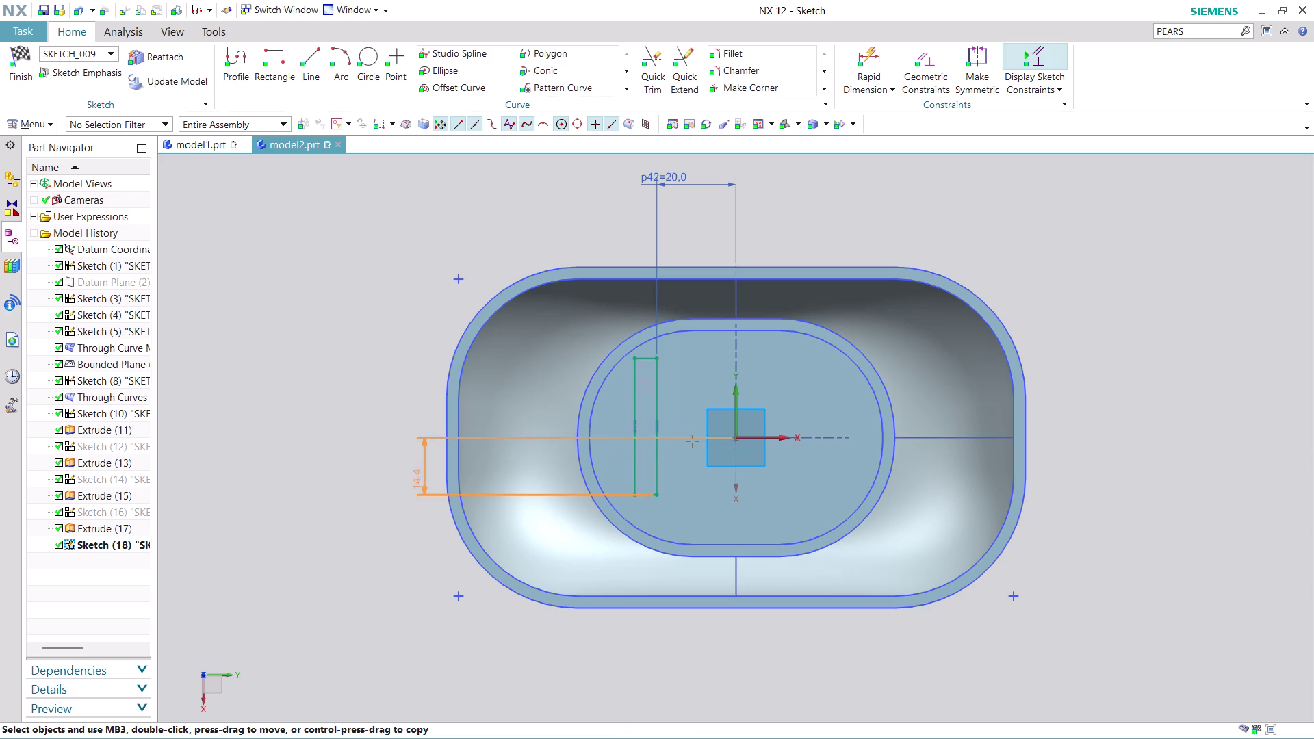
Set the slot's vertical offset dimension to 20 mm.
drag(414, 480, 283, 497)
double_click(287, 499)
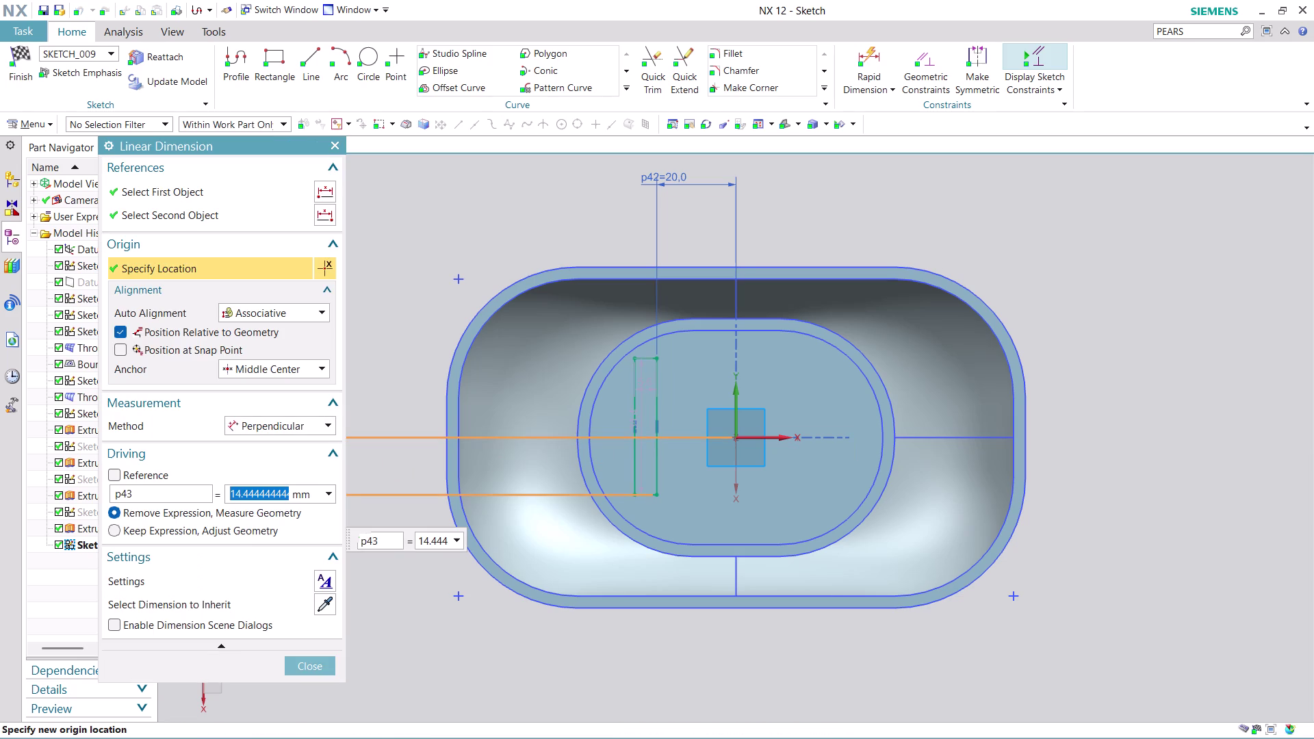
text(20)
key(Return)
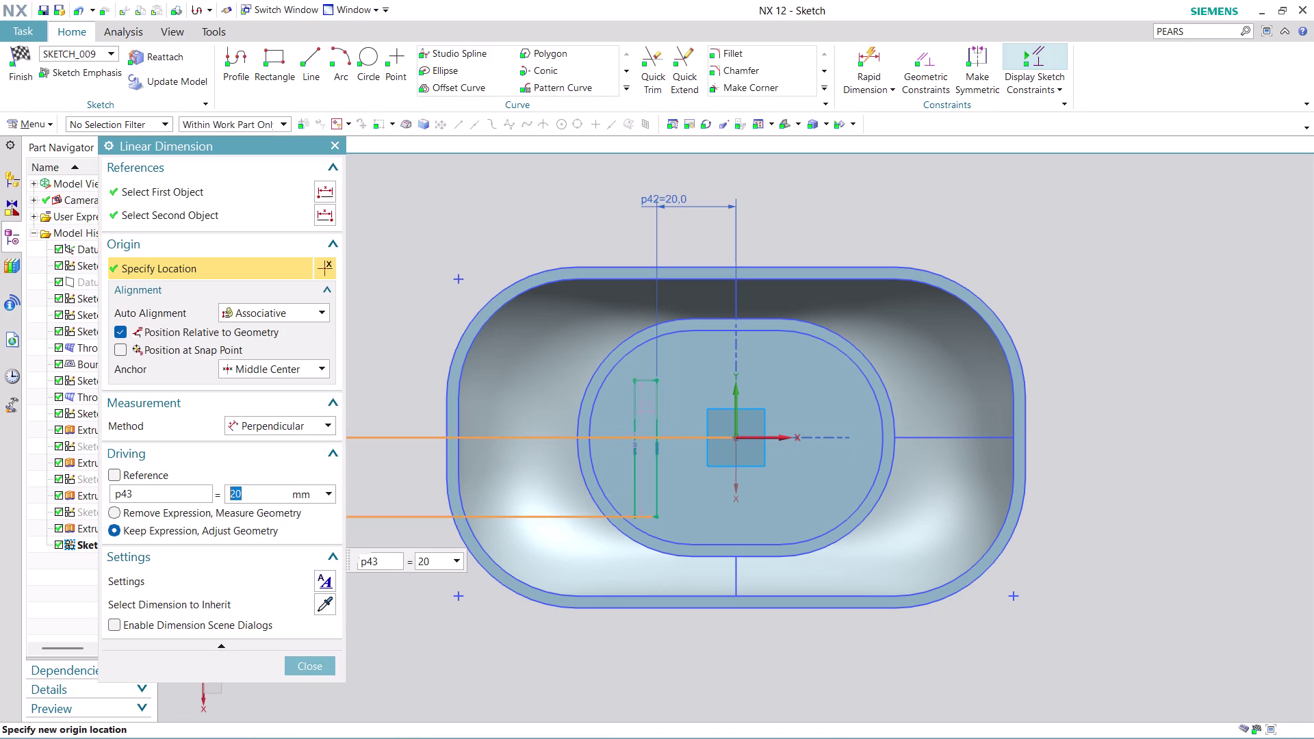
click(318, 668)
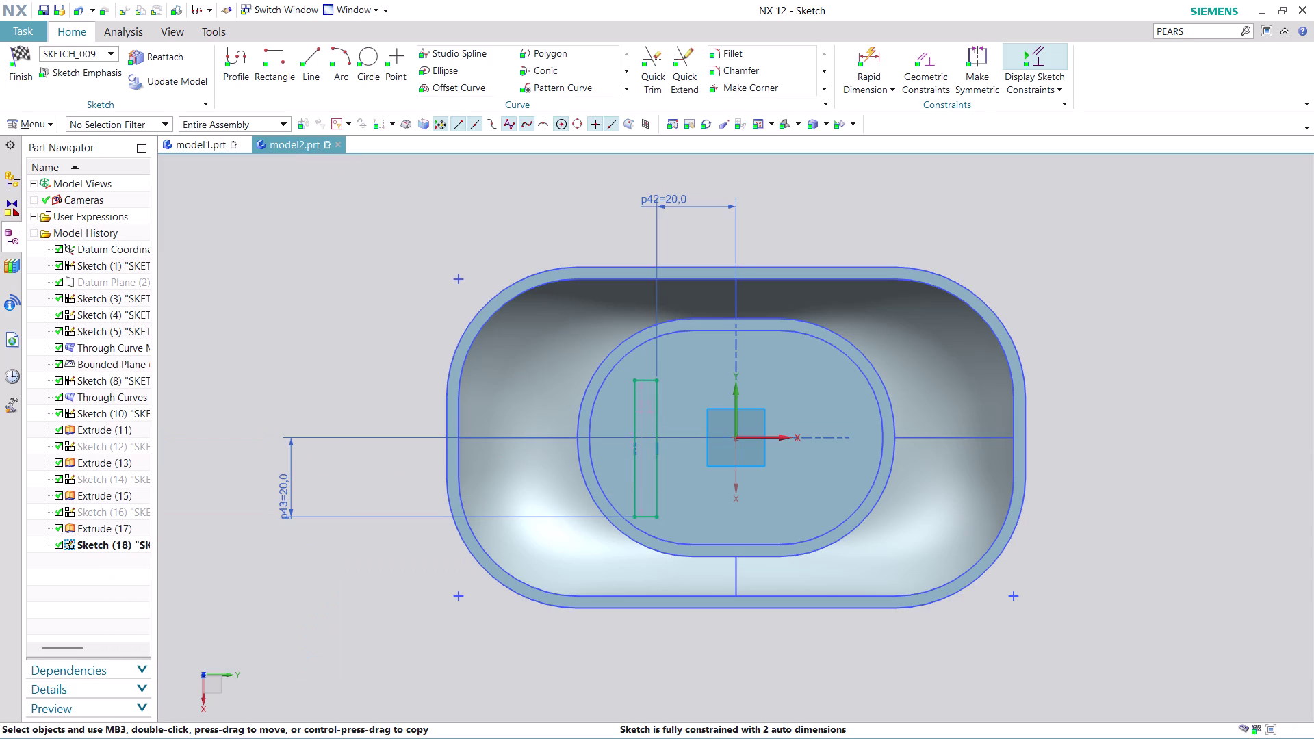
Move the slot length dimension further left and set it to 40 mm.
drag(643, 459, 365, 476)
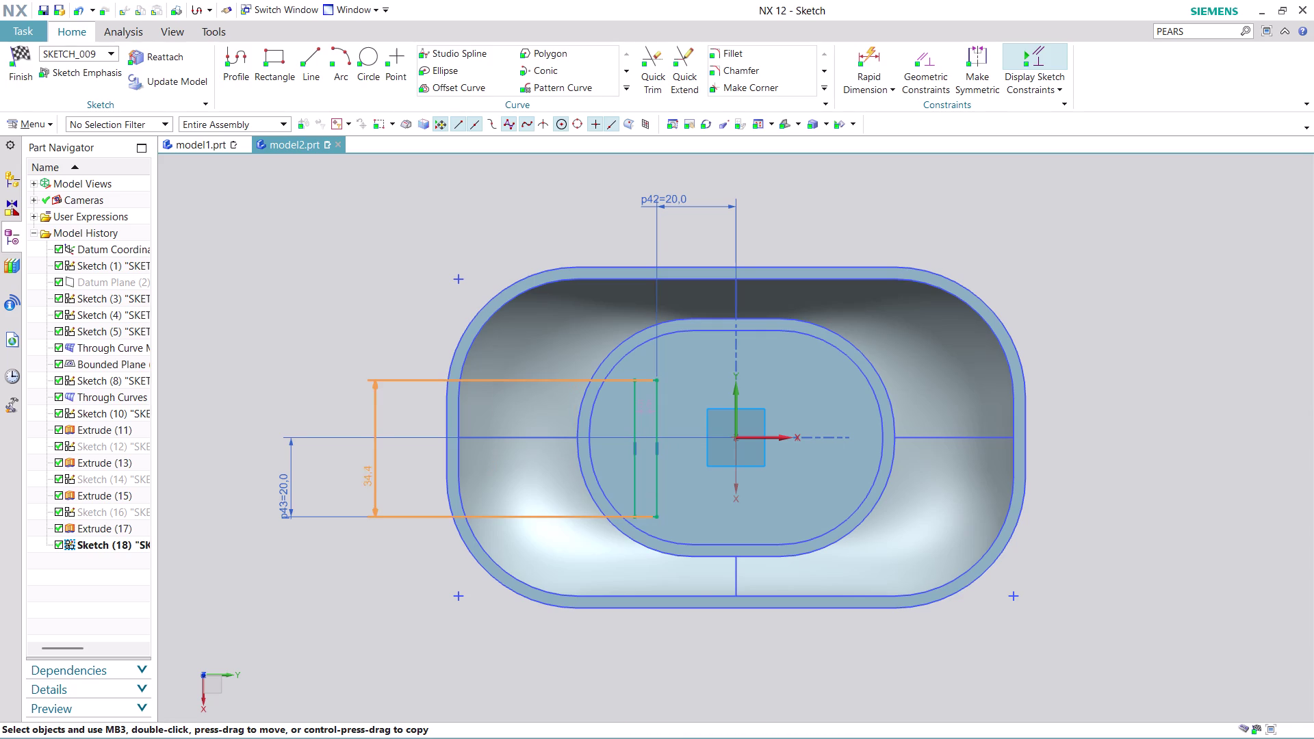
drag(366, 476, 215, 492)
double_click(220, 490)
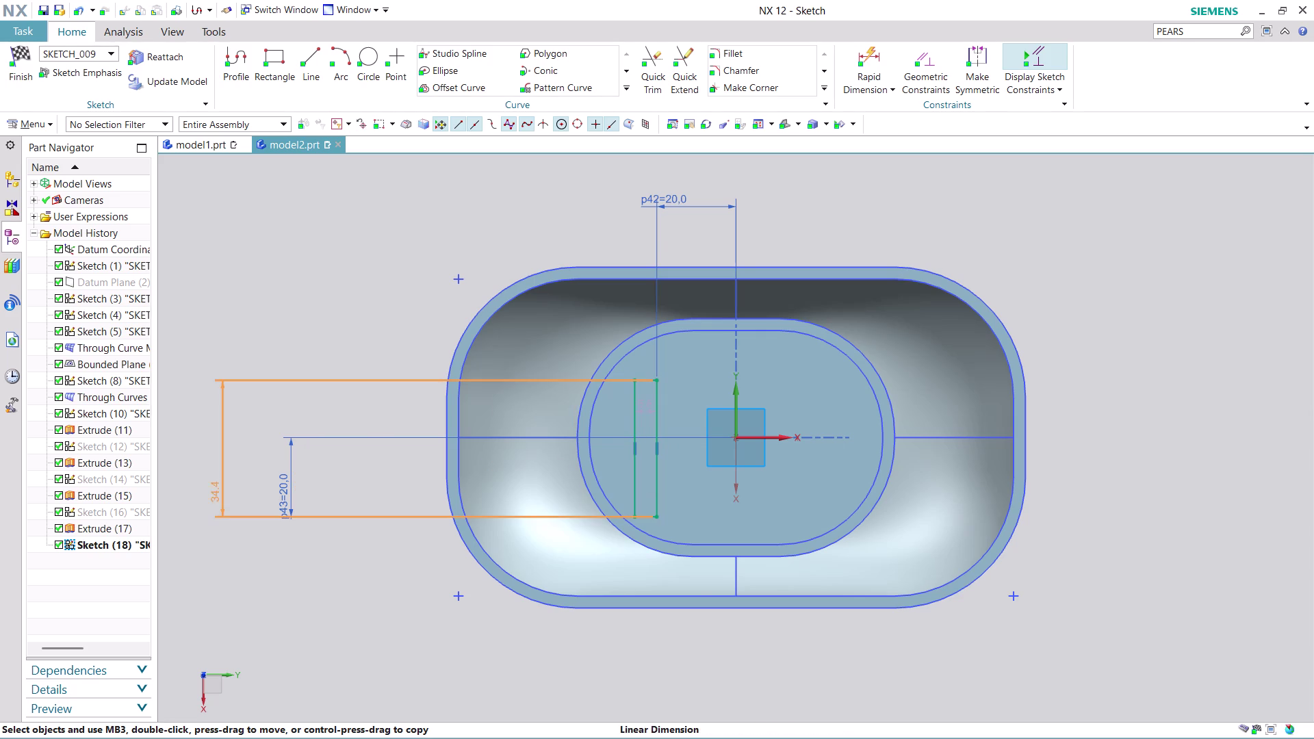
text(40)
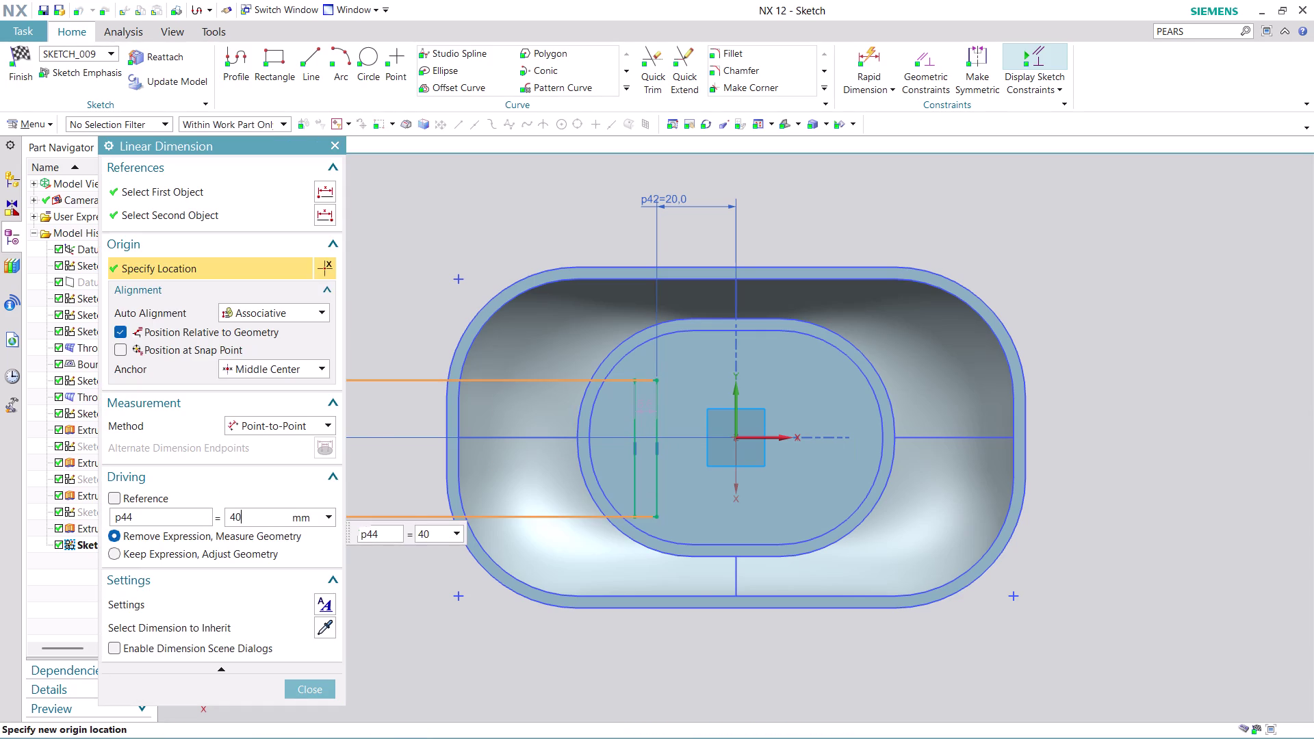
key(Return)
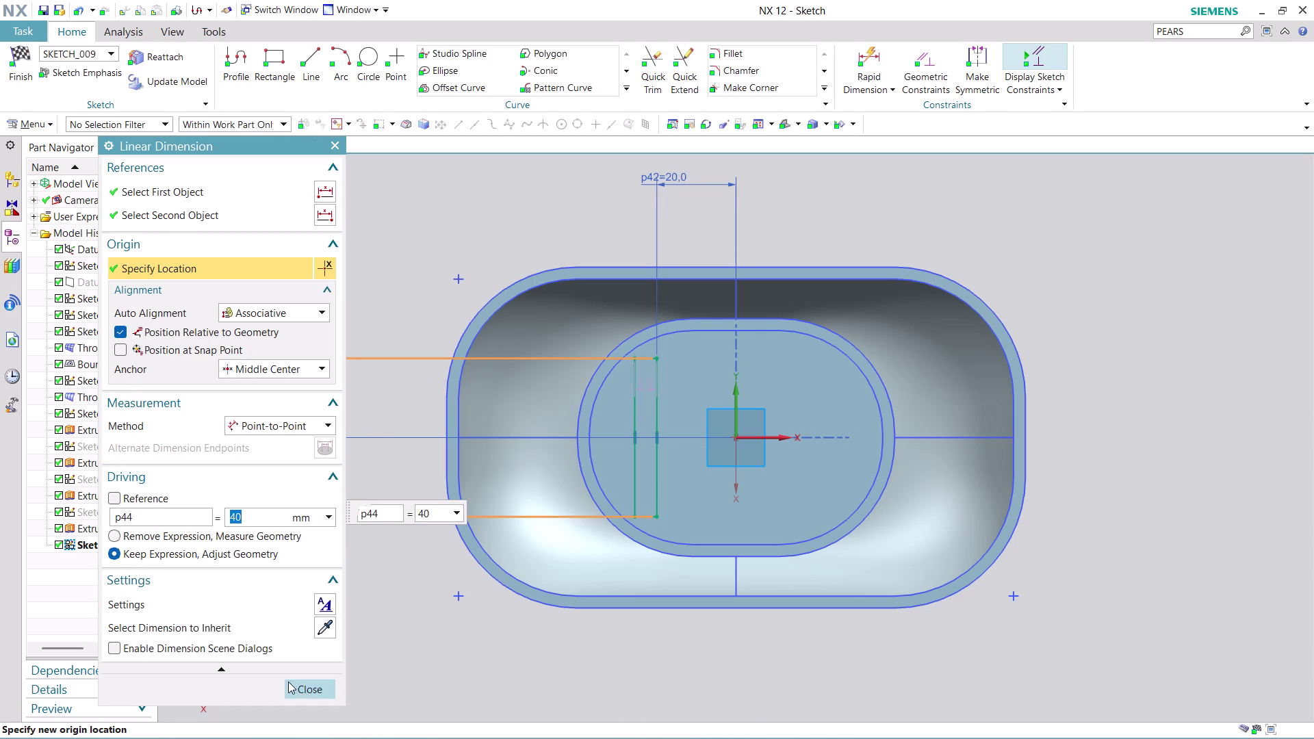
click(312, 688)
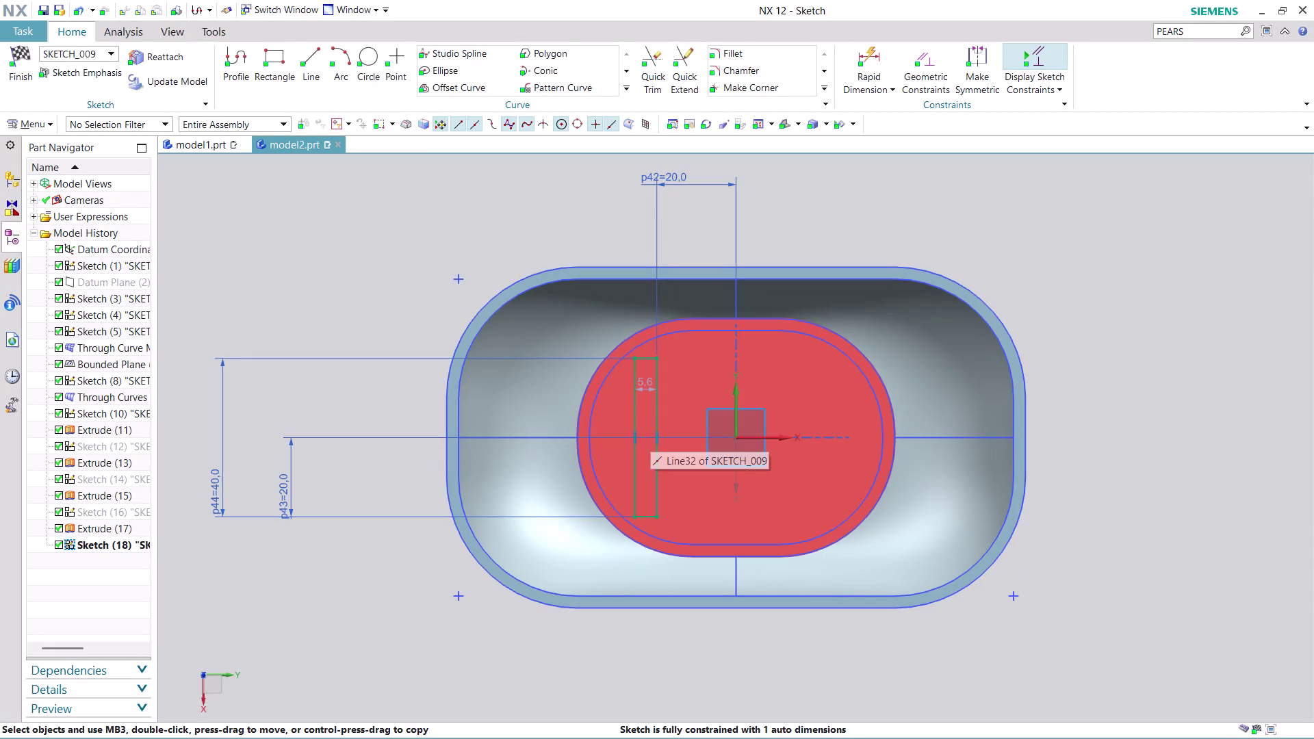
Move the 5.6 width dimension below the bowl and change it to 2 mm.
drag(647, 385, 627, 658)
double_click(636, 669)
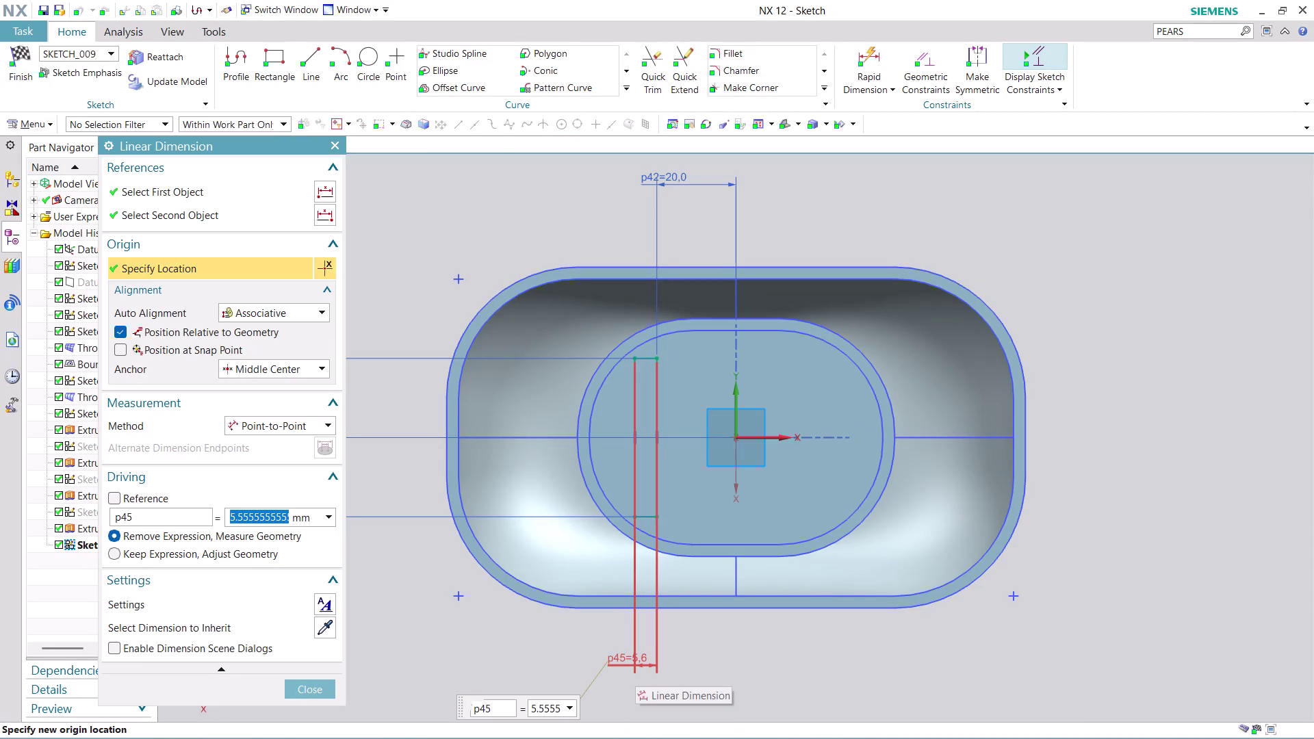
key(2)
key(Return)
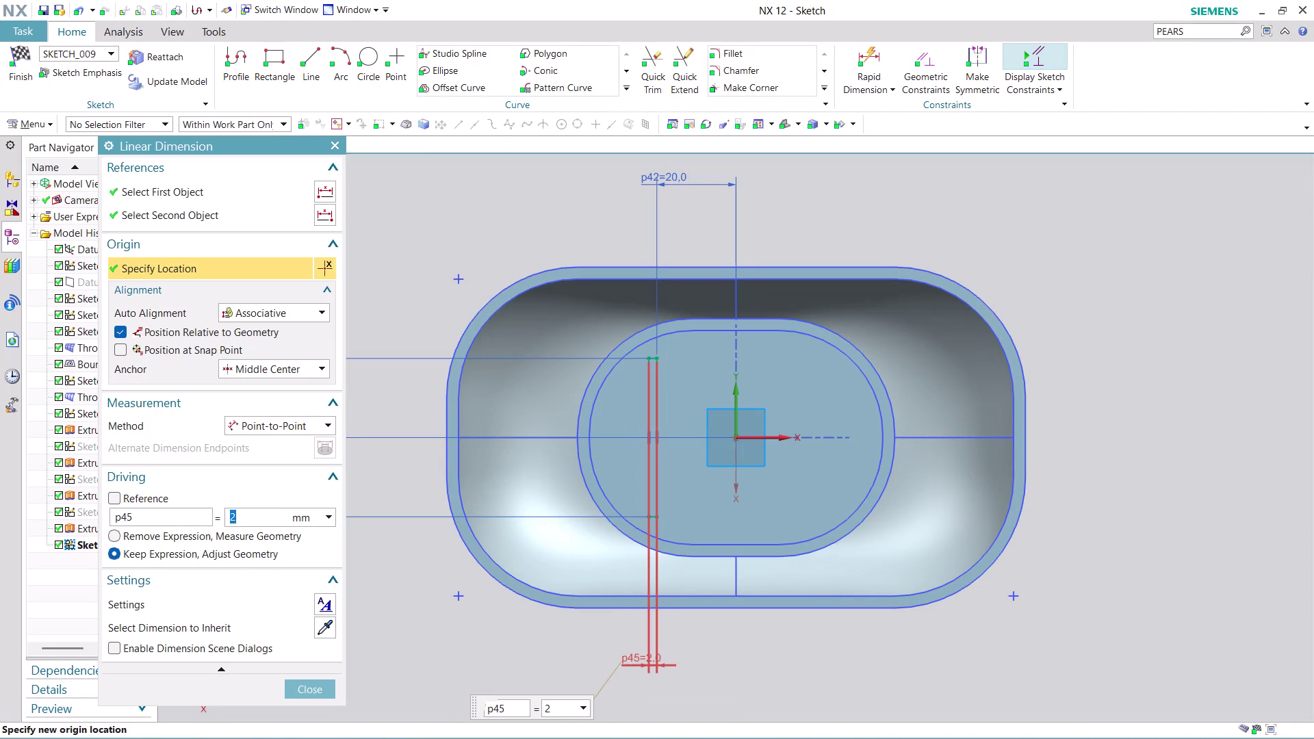
click(304, 686)
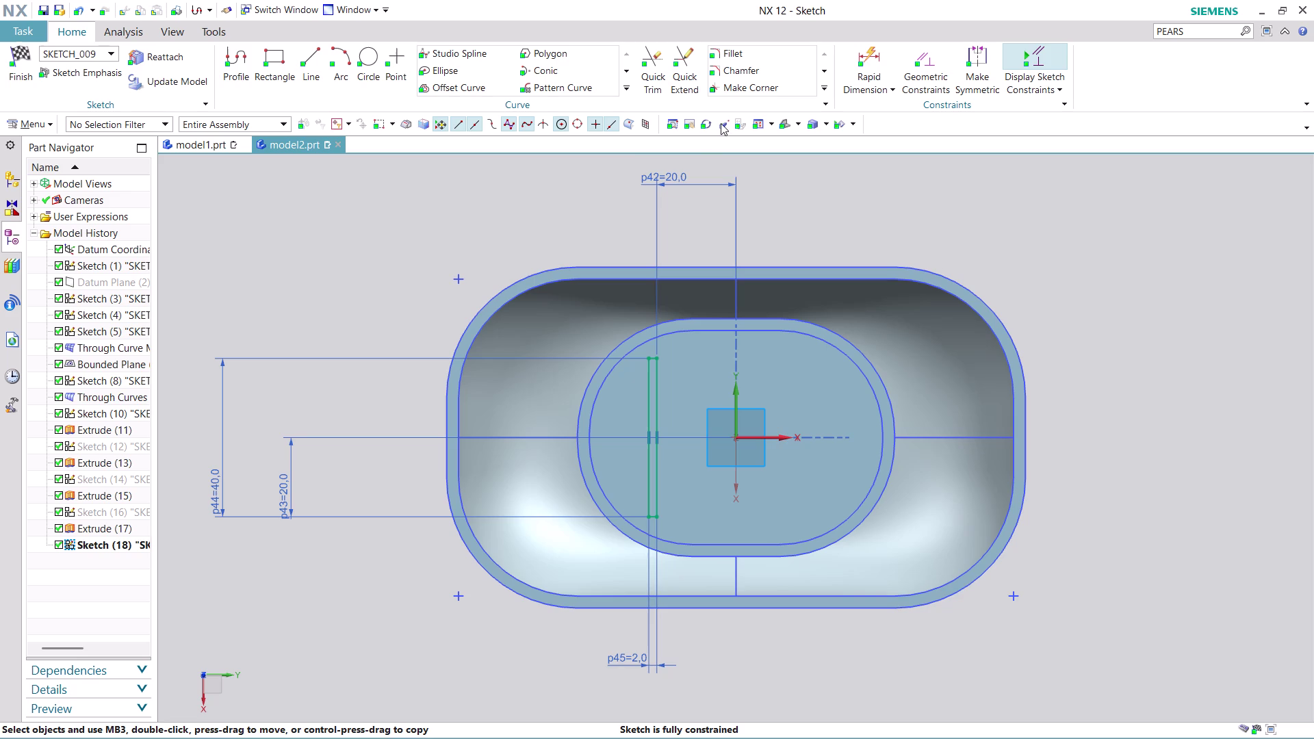
click(628, 89)
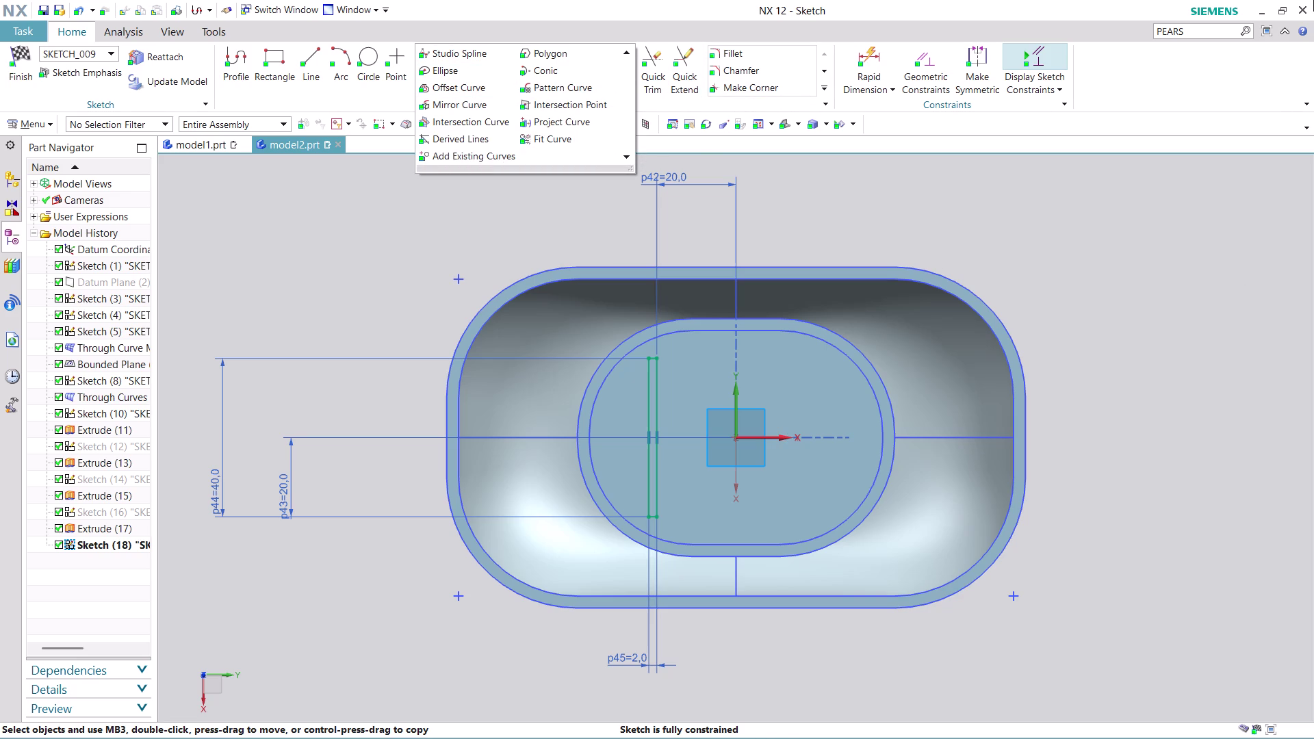
click(1253, 11)
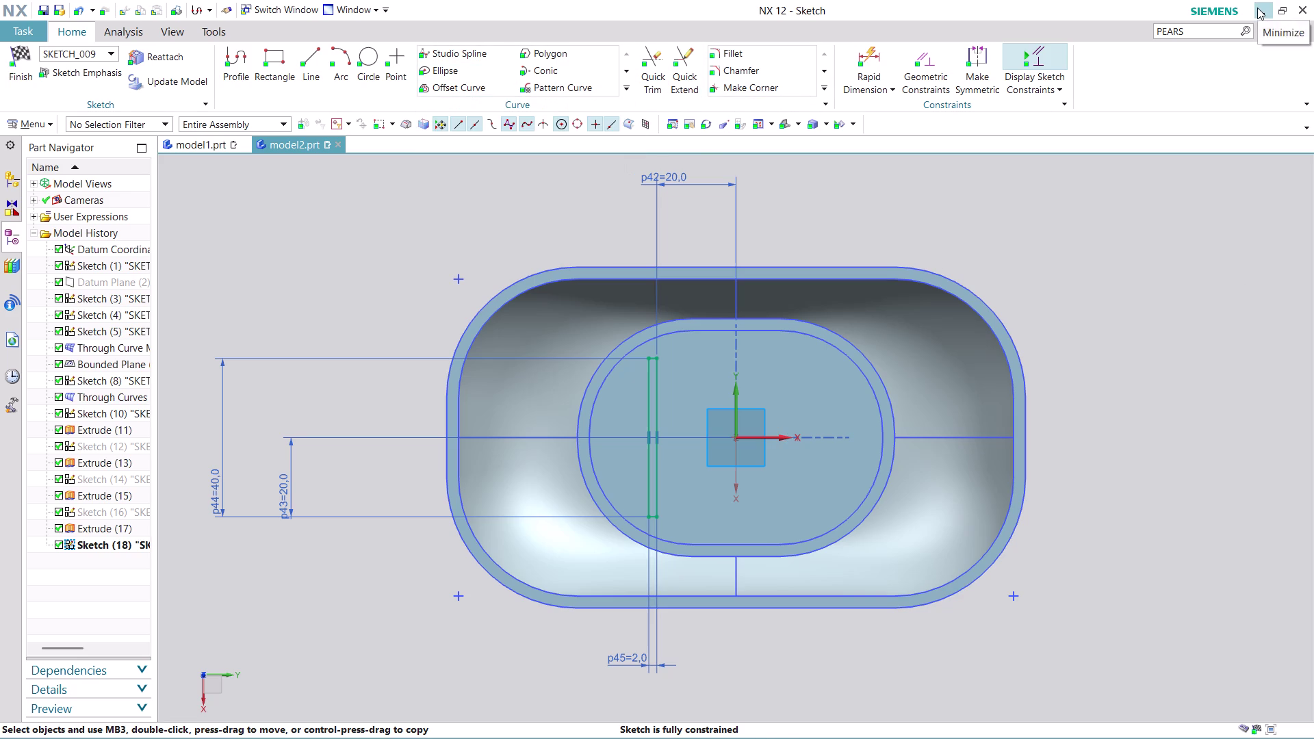